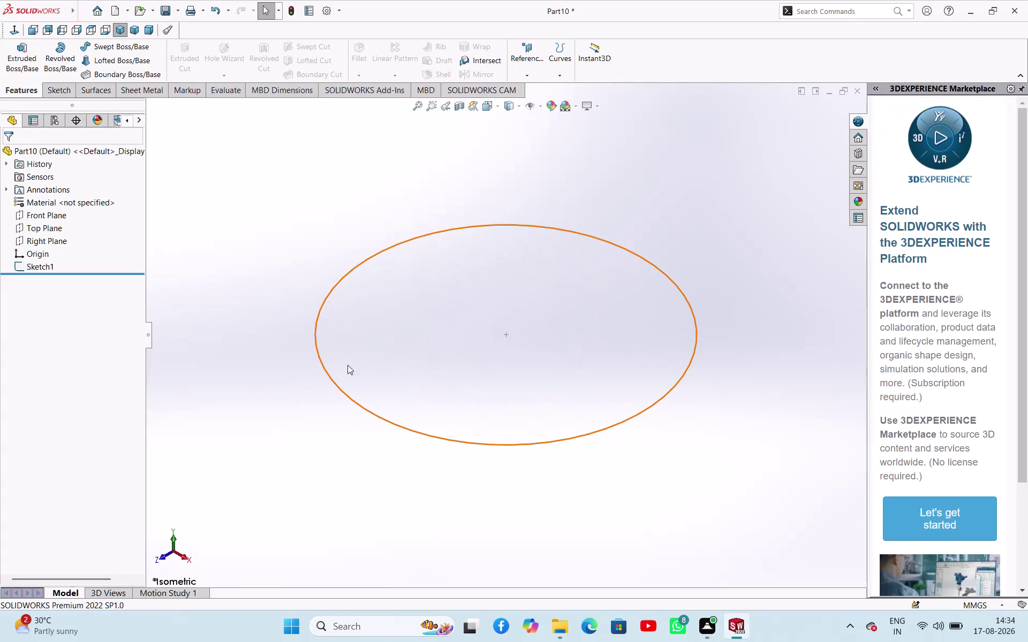
Try a reference plane based on the circle, then cancel it.
click(536, 61)
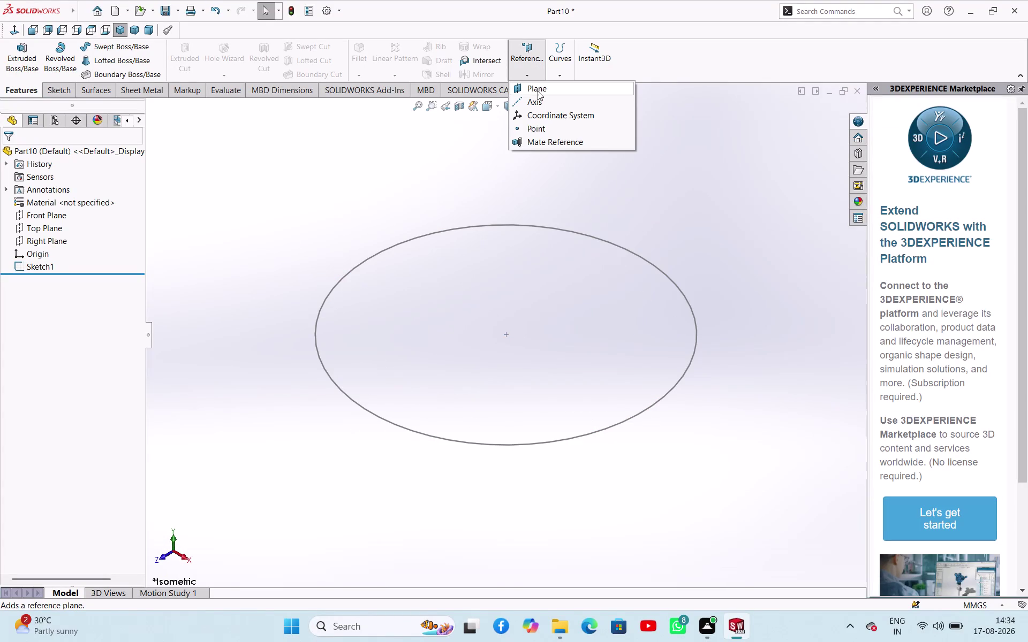
click(537, 91)
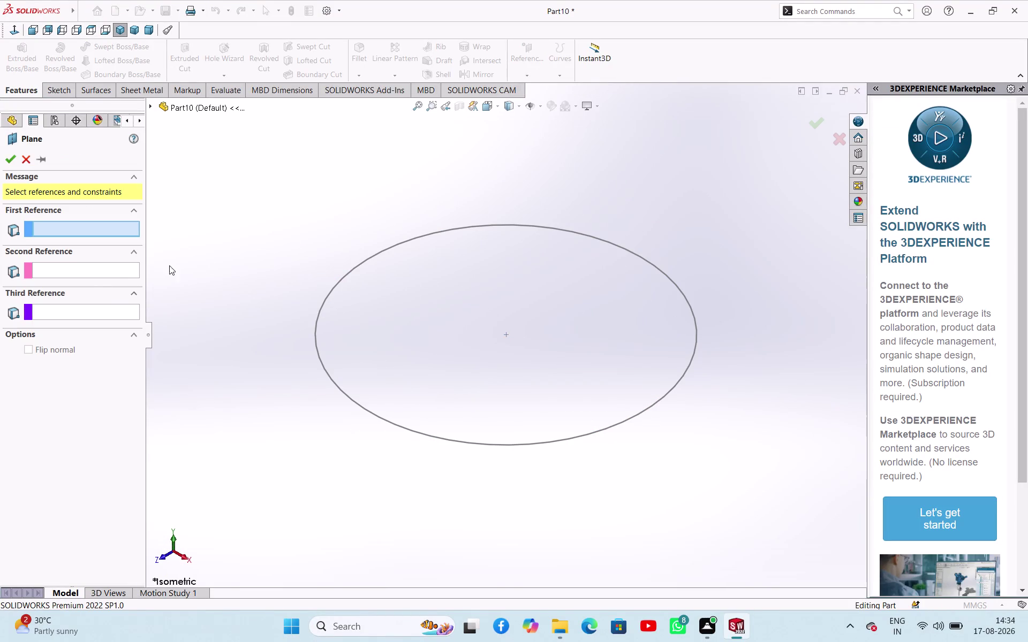
click(323, 305)
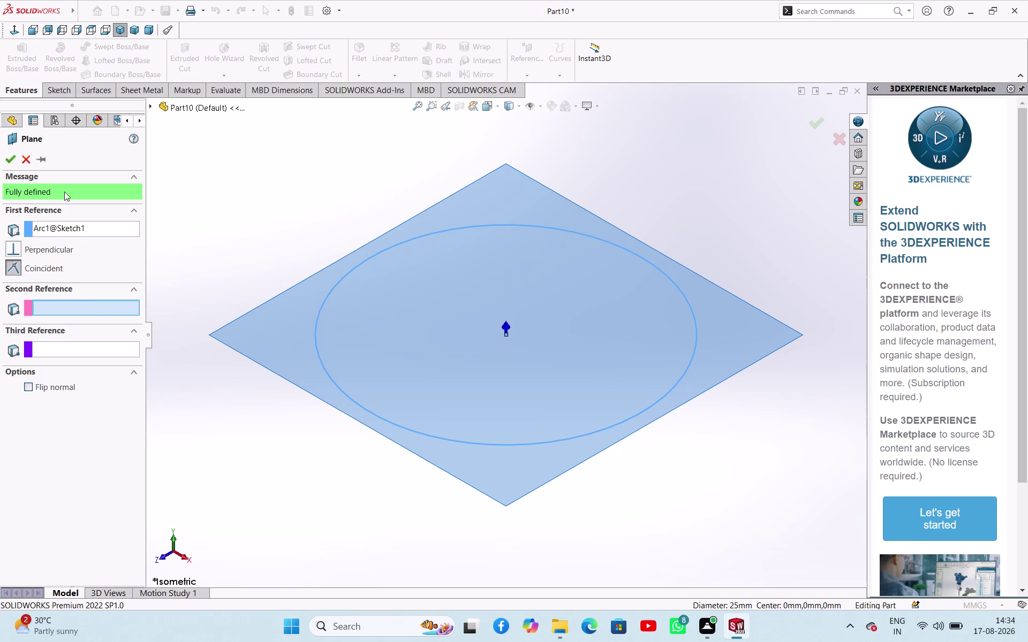
click(26, 161)
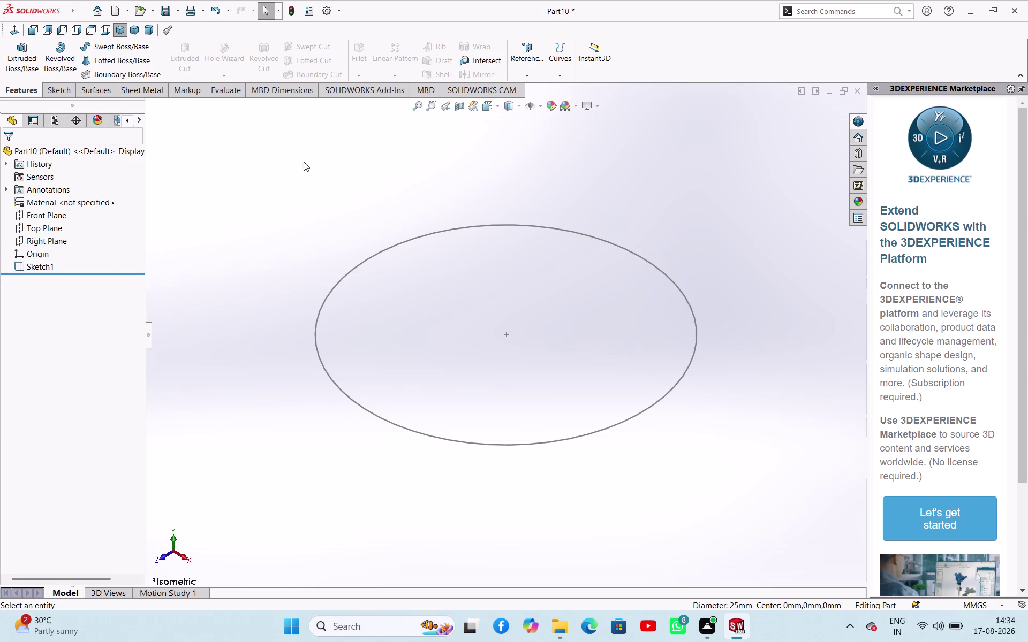
Create Plane1 offset 24 mm from the Top Plane and select it.
click(532, 48)
click(538, 90)
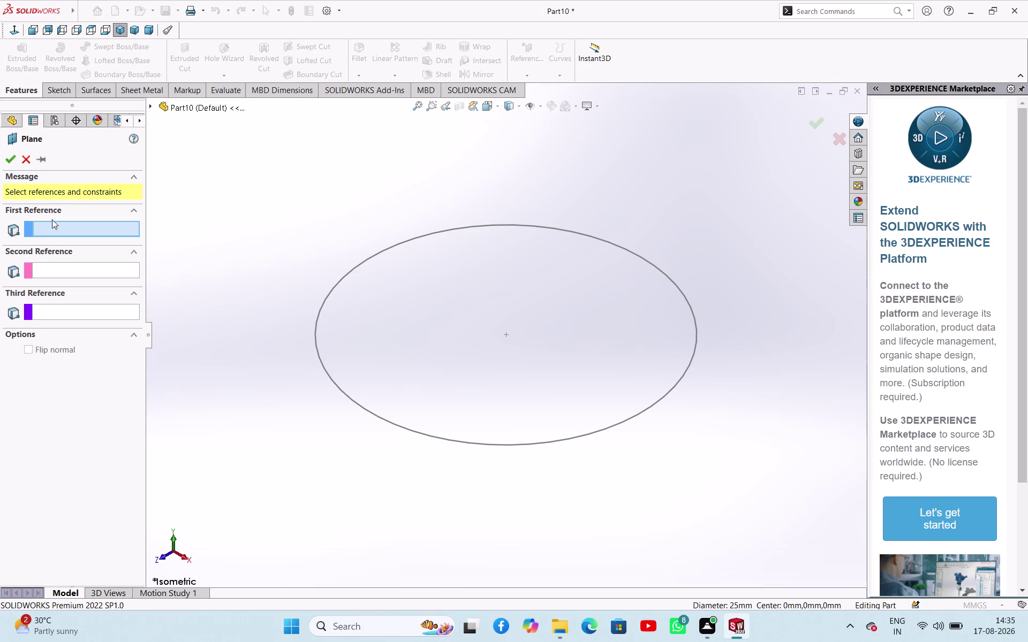
click(153, 105)
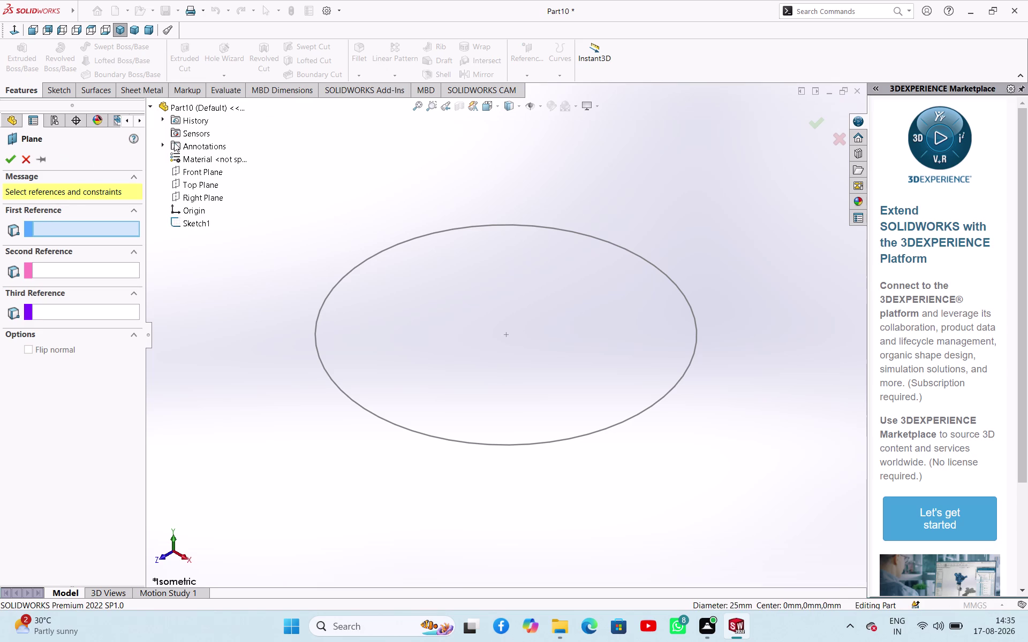
click(199, 184)
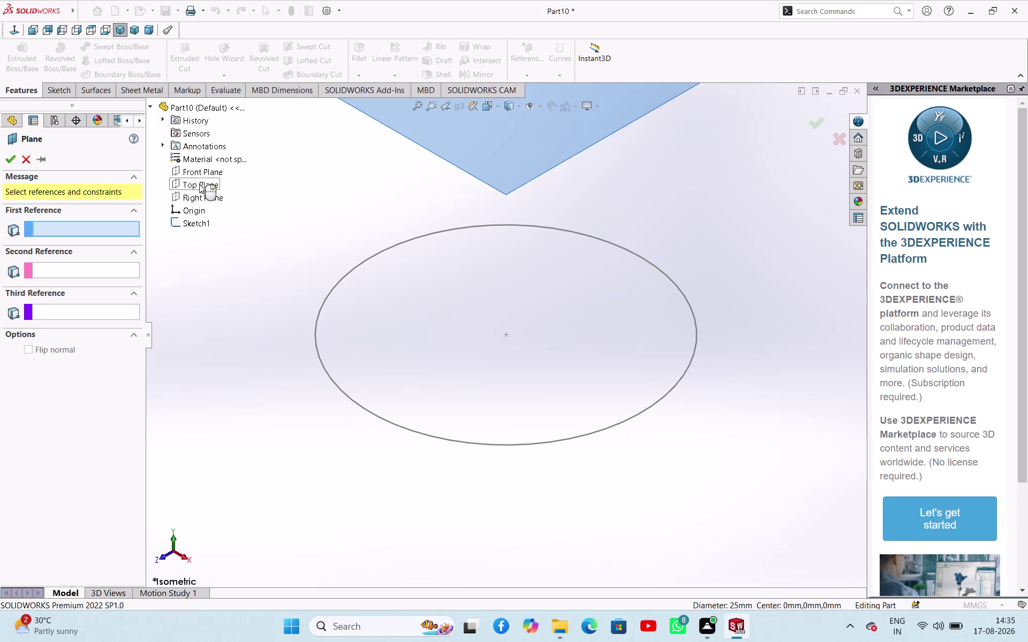
scroll(up, 3)
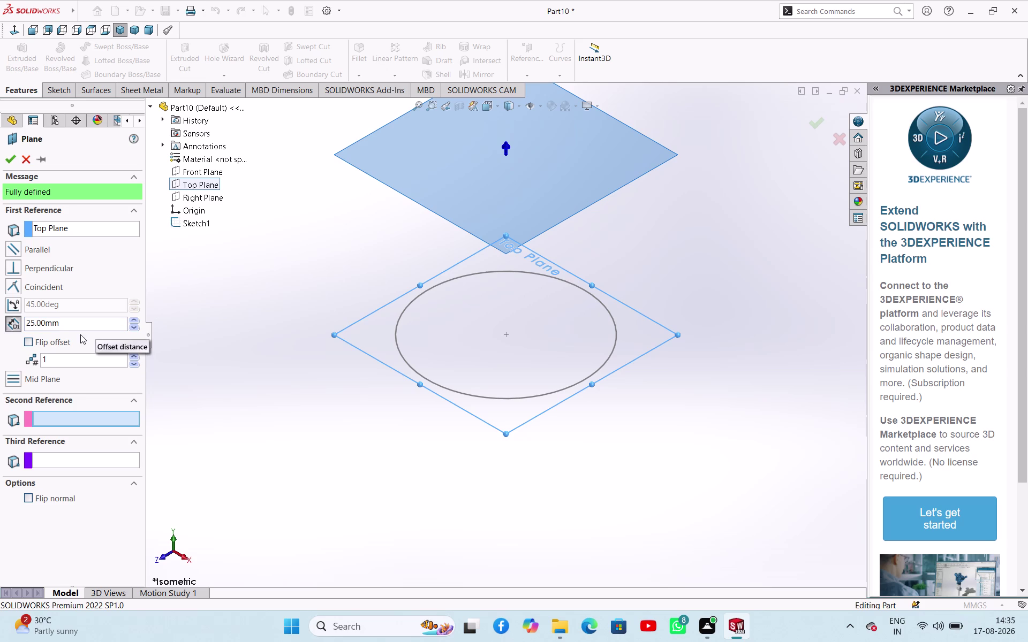
triple_click(82, 322)
double_click(82, 322)
click(82, 322)
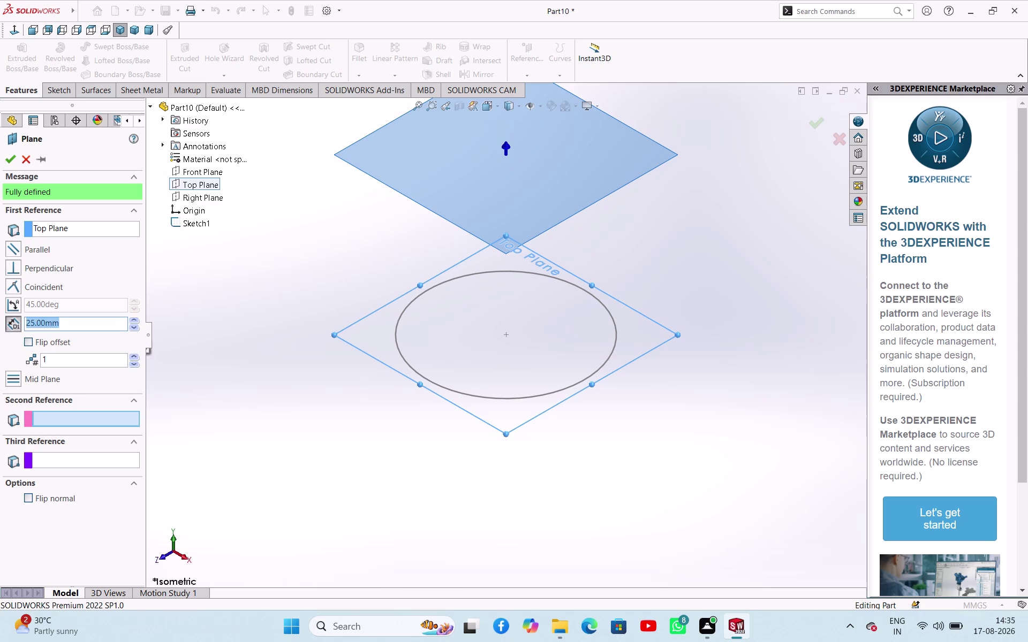
text(24)
key(Return)
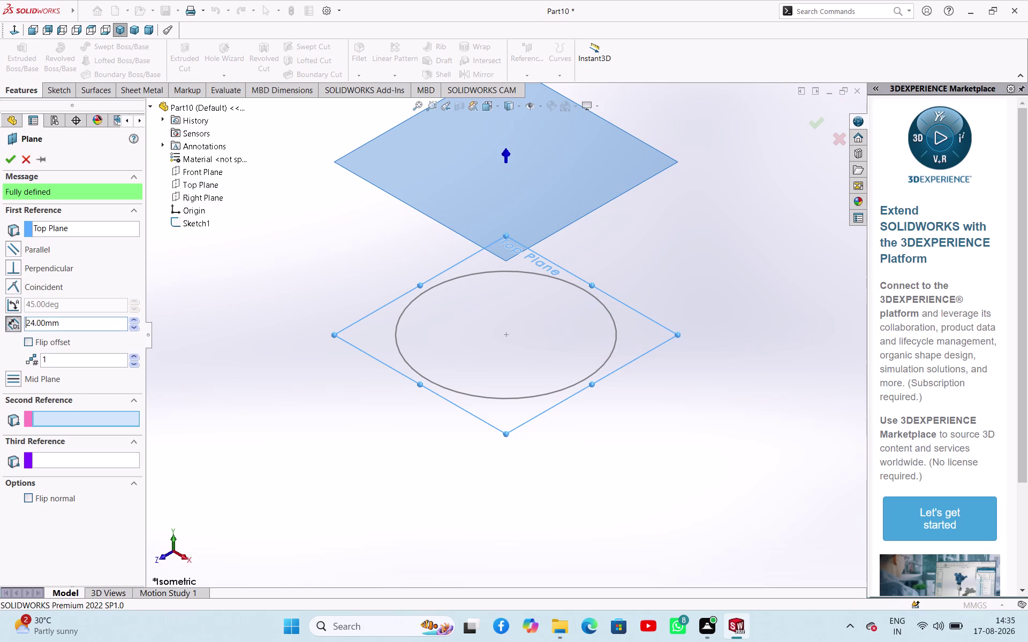
click(7, 159)
click(208, 243)
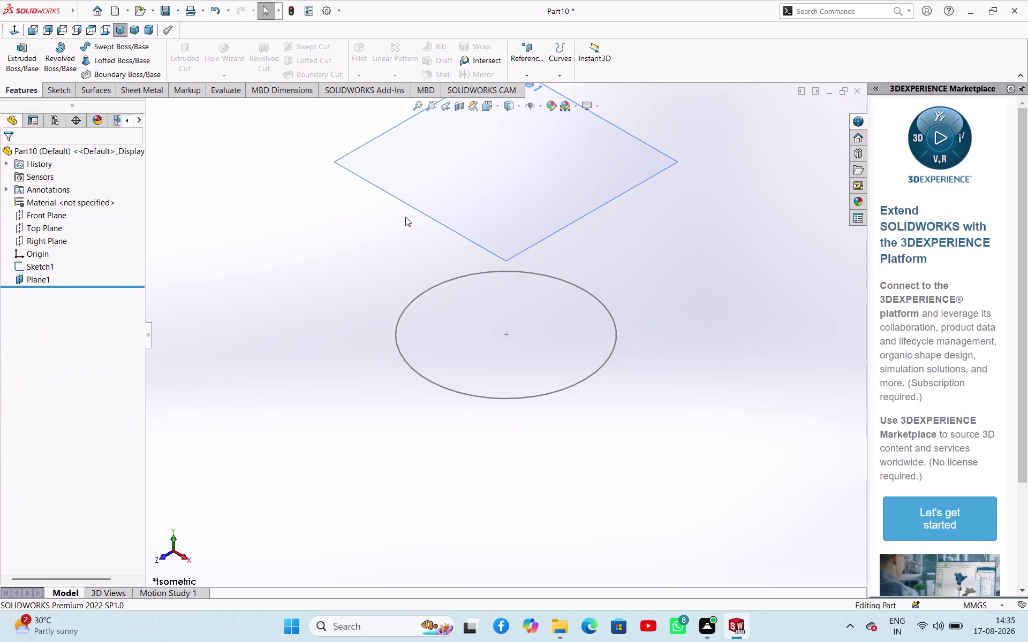
click(531, 195)
Start a sketch on Plane1 and draw a circle centred on the origin.
click(574, 163)
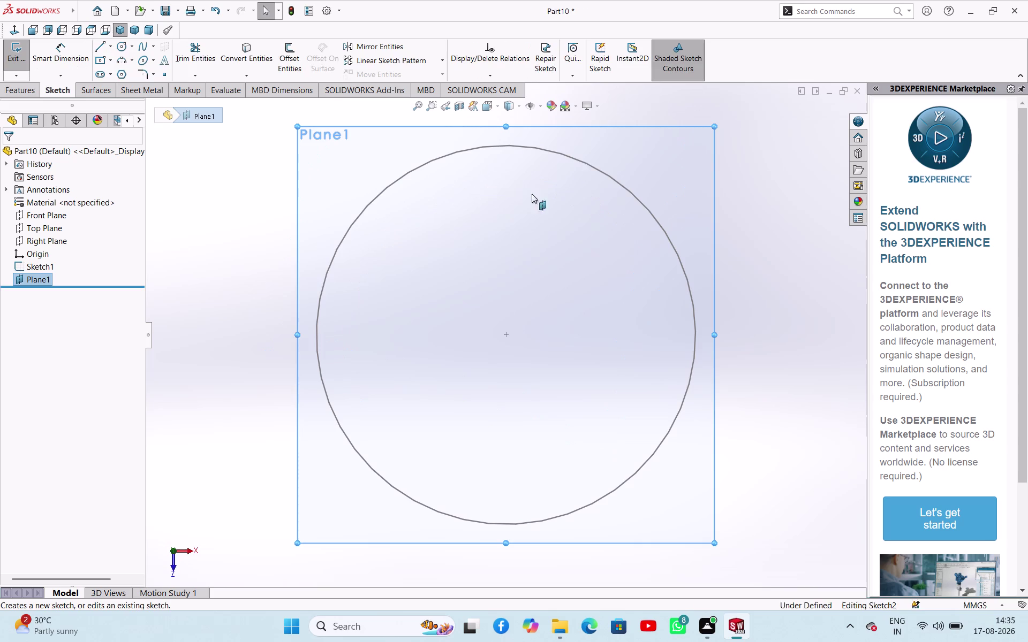
click(116, 44)
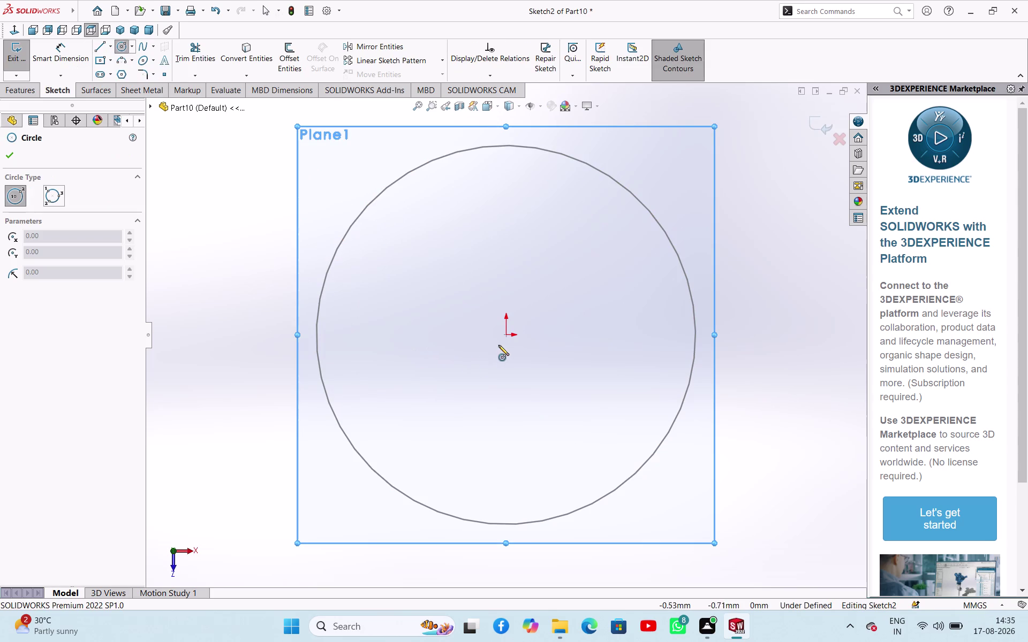
click(507, 336)
click(557, 385)
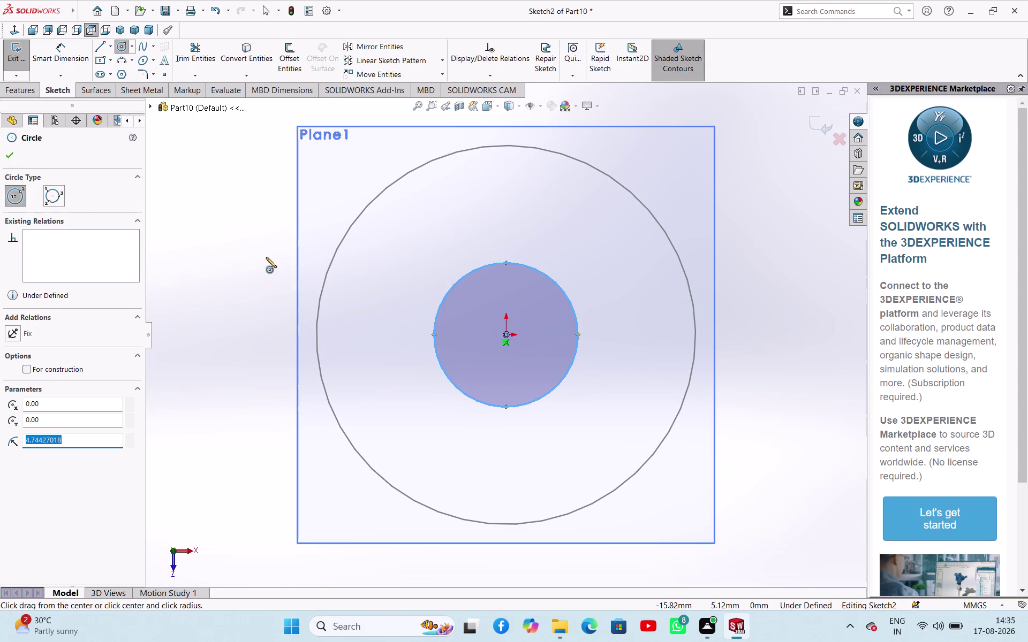
right_click(262, 256)
click(273, 266)
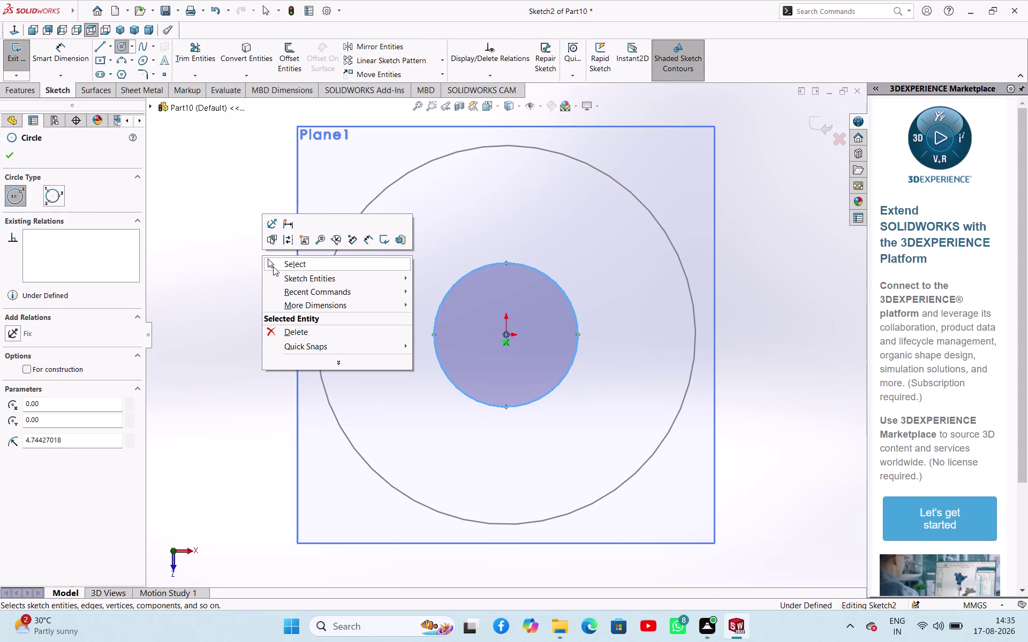
Dimension the circle's diameter to 21 mm.
right_drag(258, 258, 260, 197)
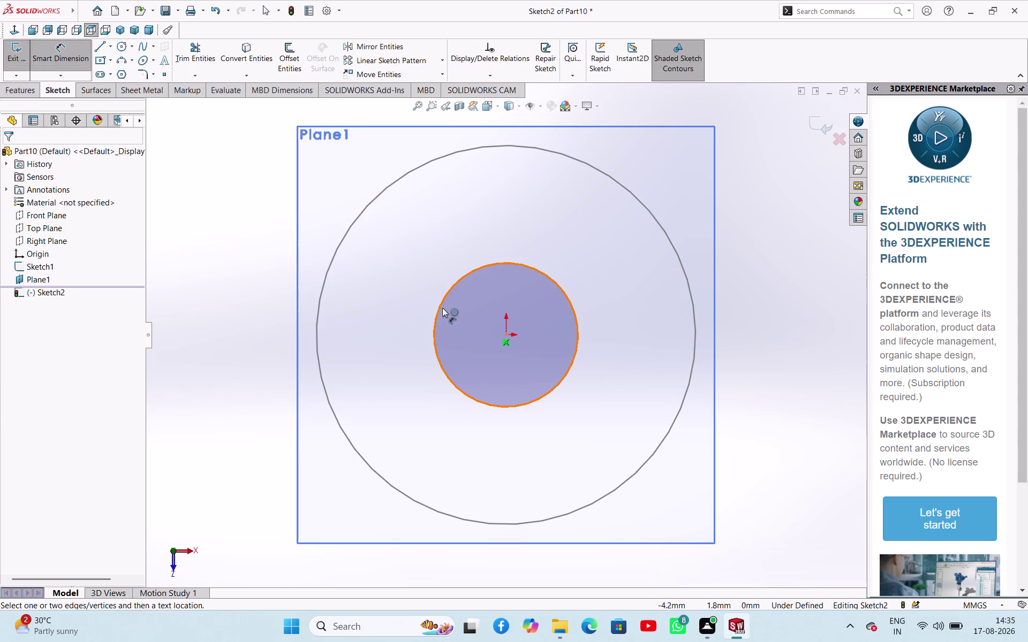
click(442, 308)
click(185, 289)
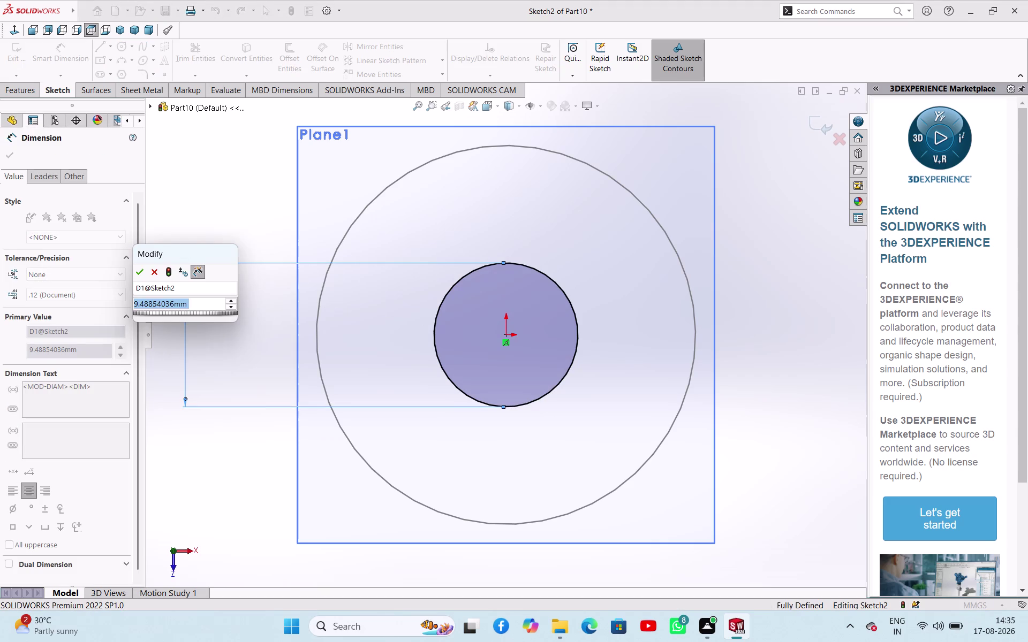
text(21)
key(Return)
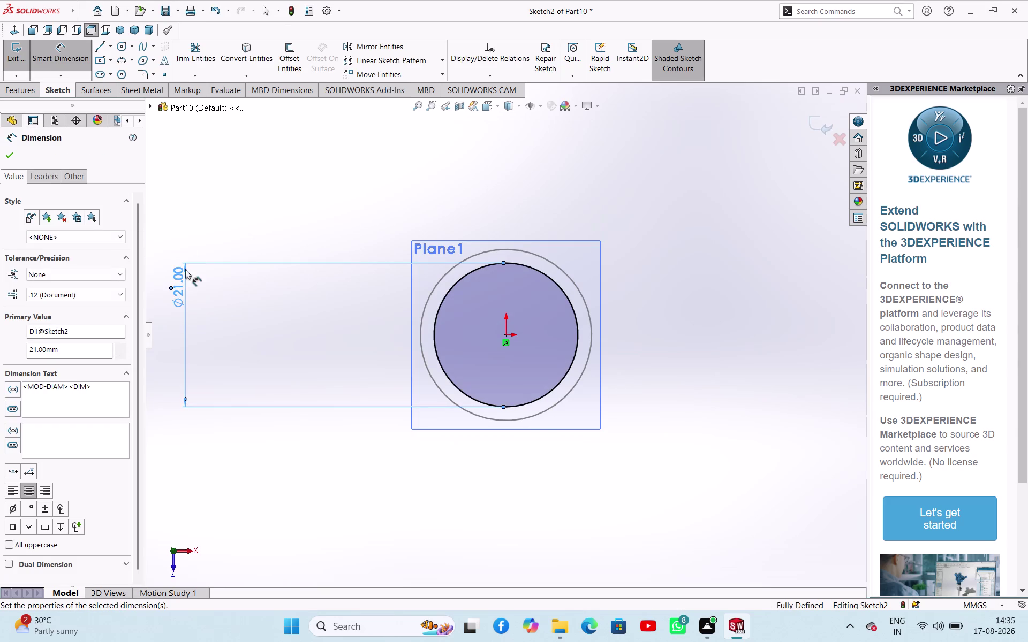
click(3, 152)
click(218, 185)
Orbit to view both circles and exit the sketch.
middle_drag(373, 251, 378, 183)
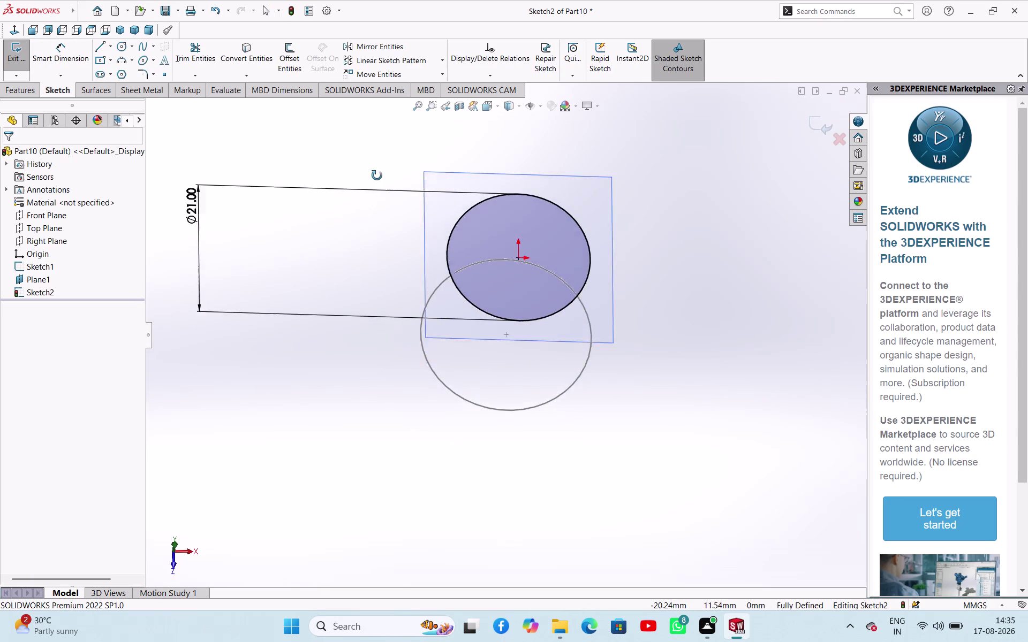
middle_drag(378, 182, 376, 158)
scroll(up, 3)
scroll(down, 3)
scroll(up, 3)
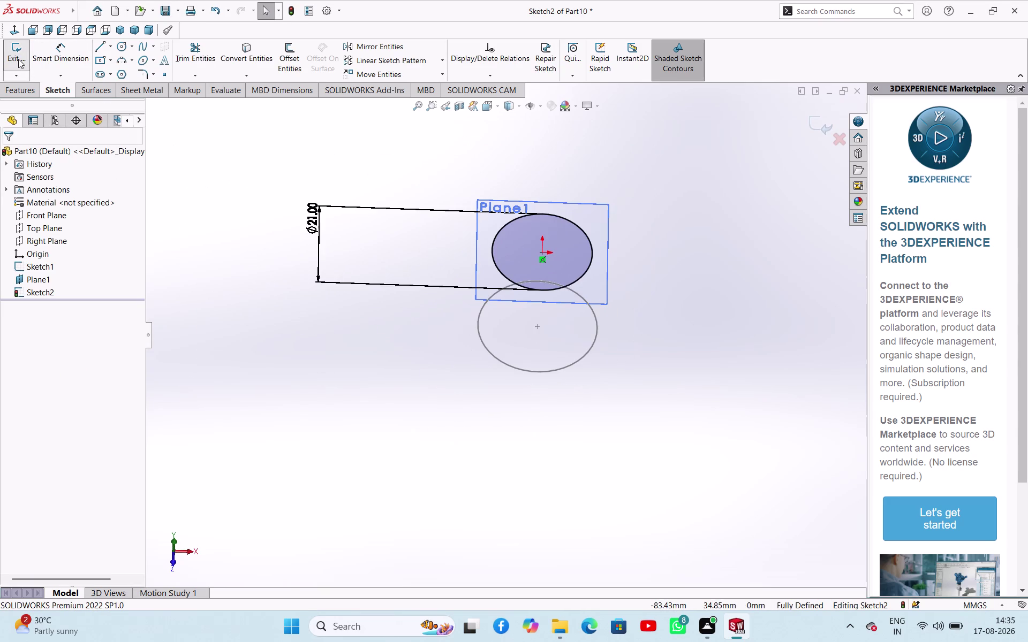
click(18, 59)
scroll(up, 3)
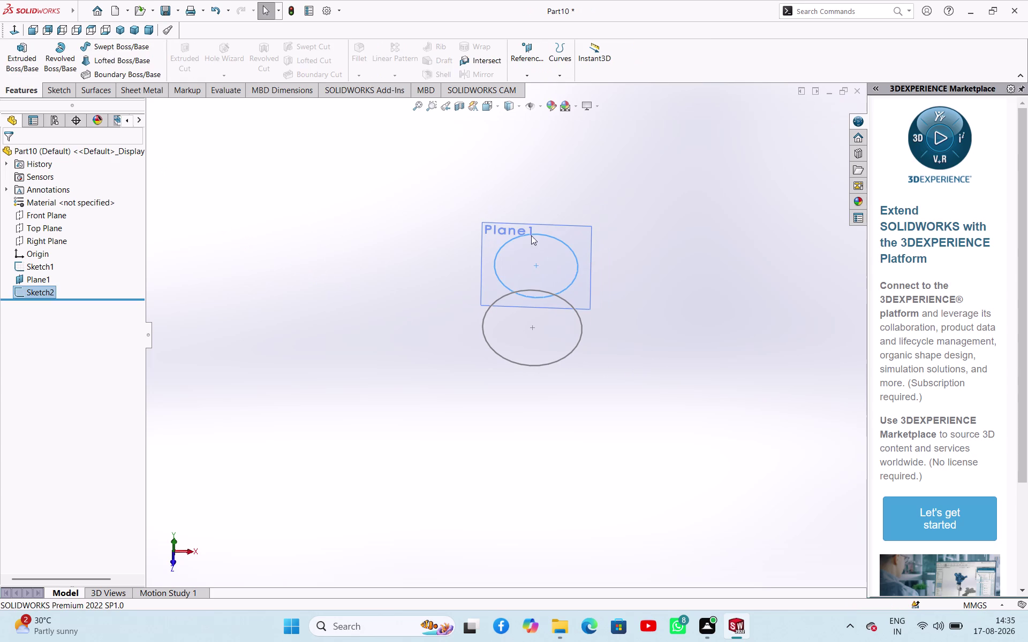
click(136, 61)
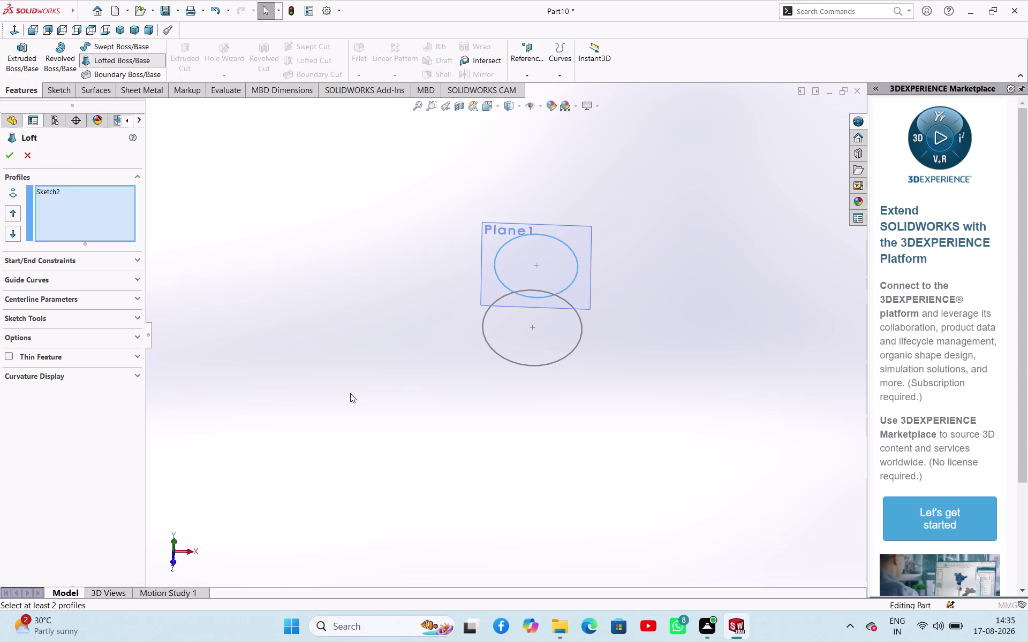
scroll(down, 3)
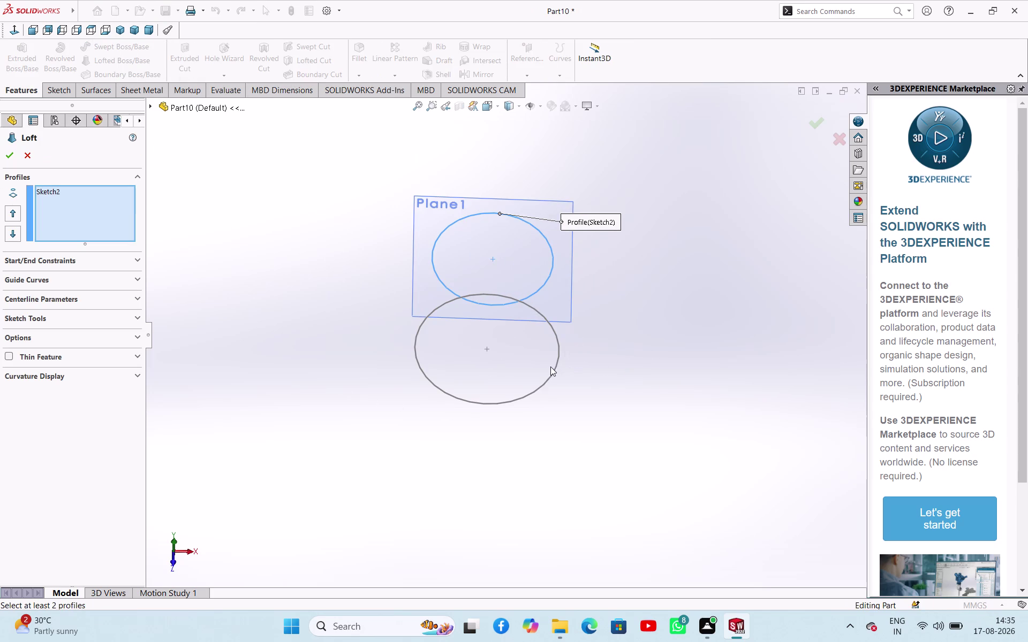
click(548, 379)
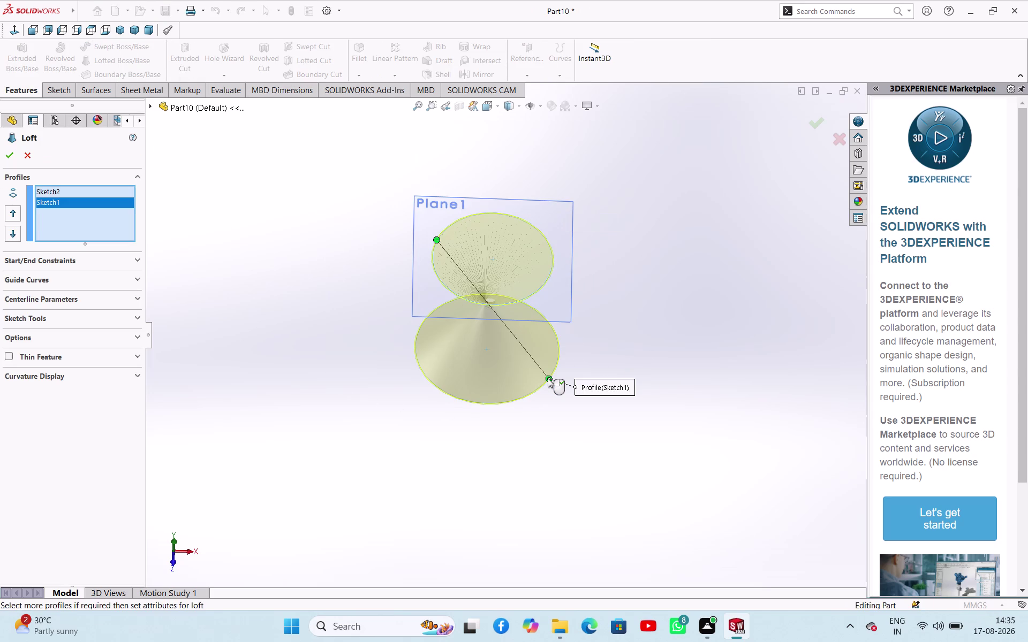
drag(550, 378, 528, 390)
drag(529, 390, 423, 326)
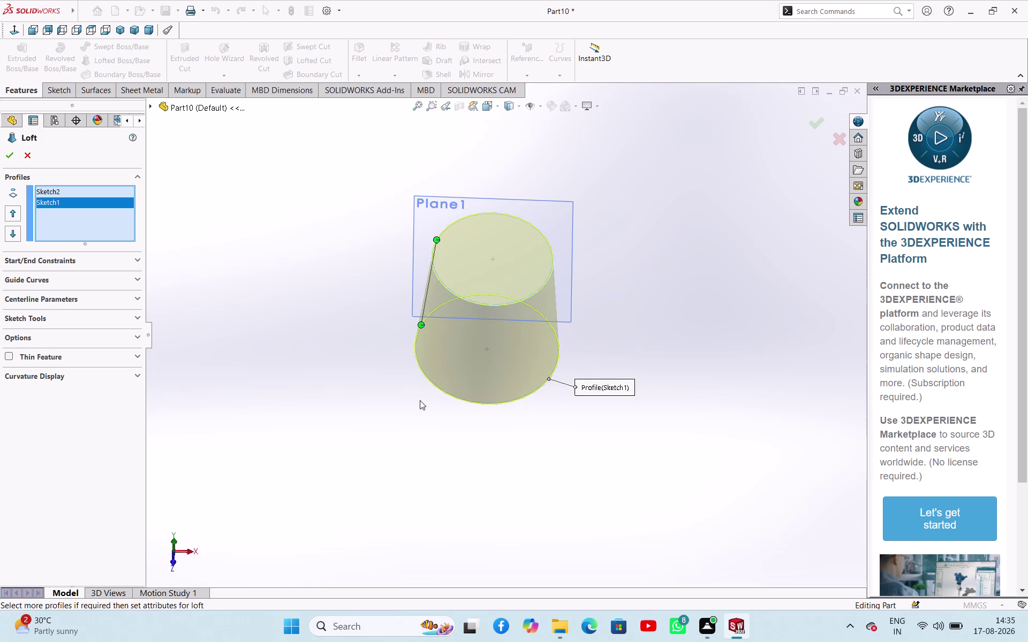
middle_drag(530, 438, 630, 454)
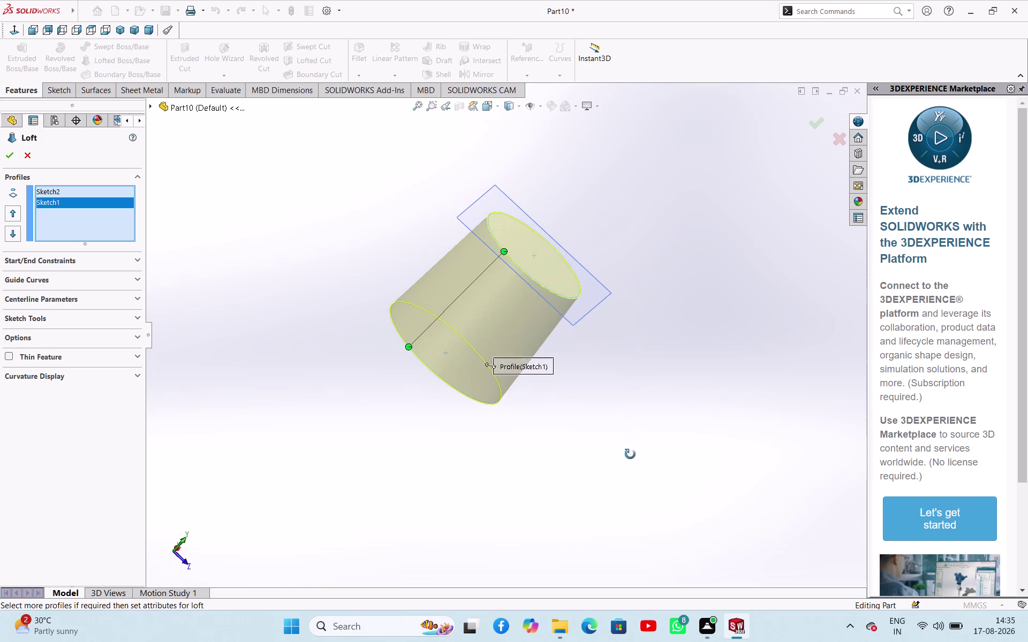
middle_drag(630, 455, 627, 455)
click(12, 158)
click(251, 231)
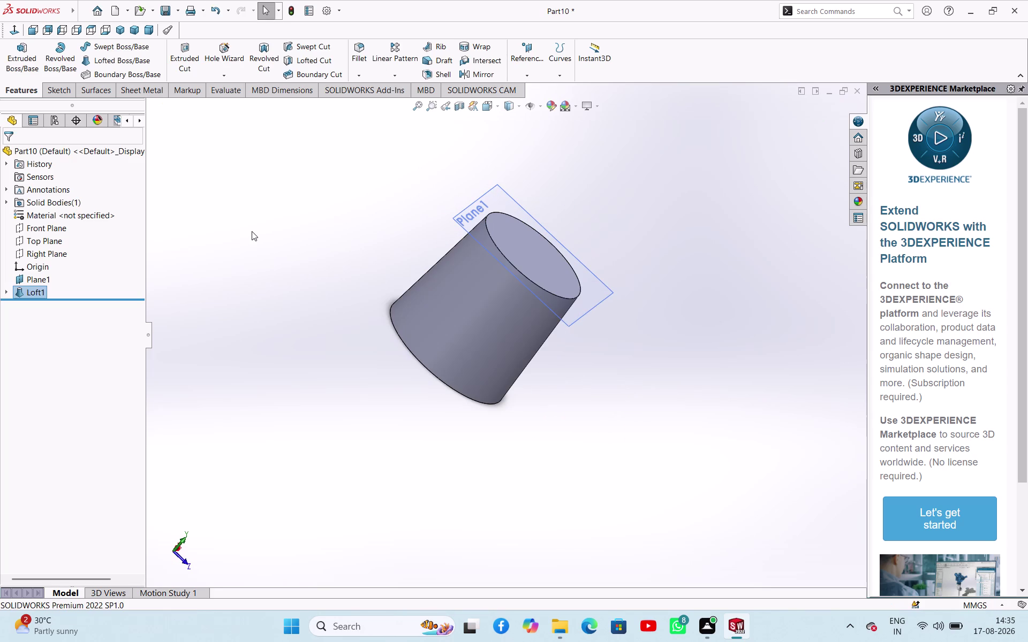
middle_drag(314, 314, 411, 405)
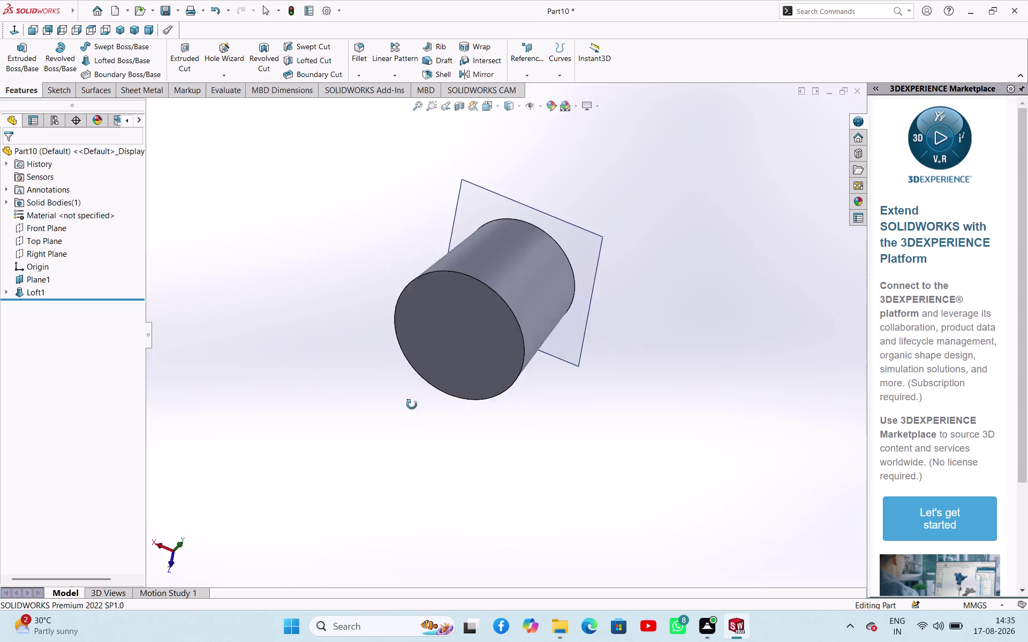
middle_drag(411, 404, 513, 617)
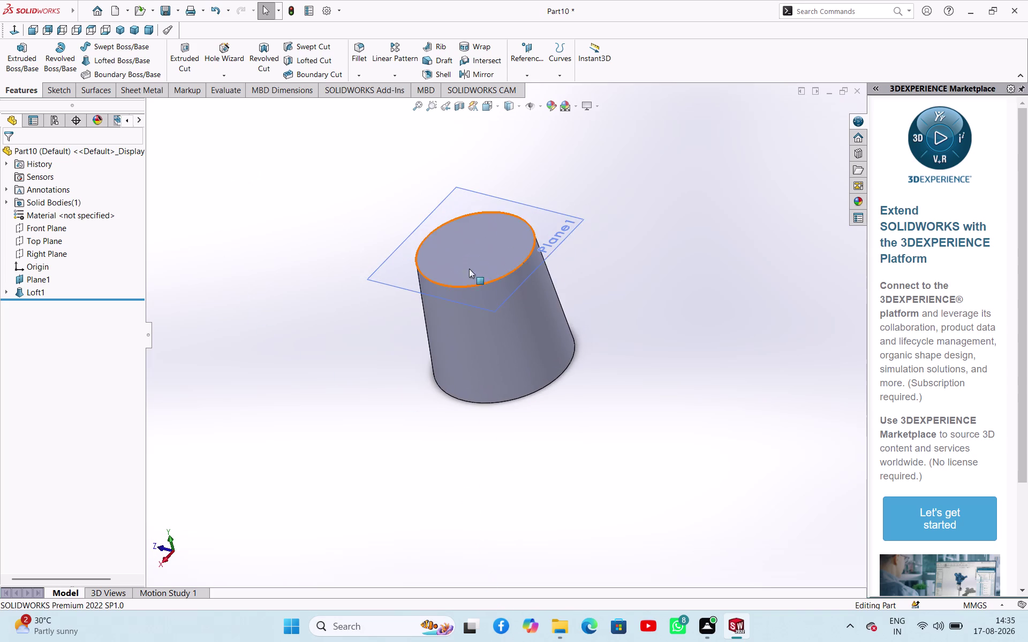
Start a new sketch on the loft's top face.
click(472, 255)
click(522, 228)
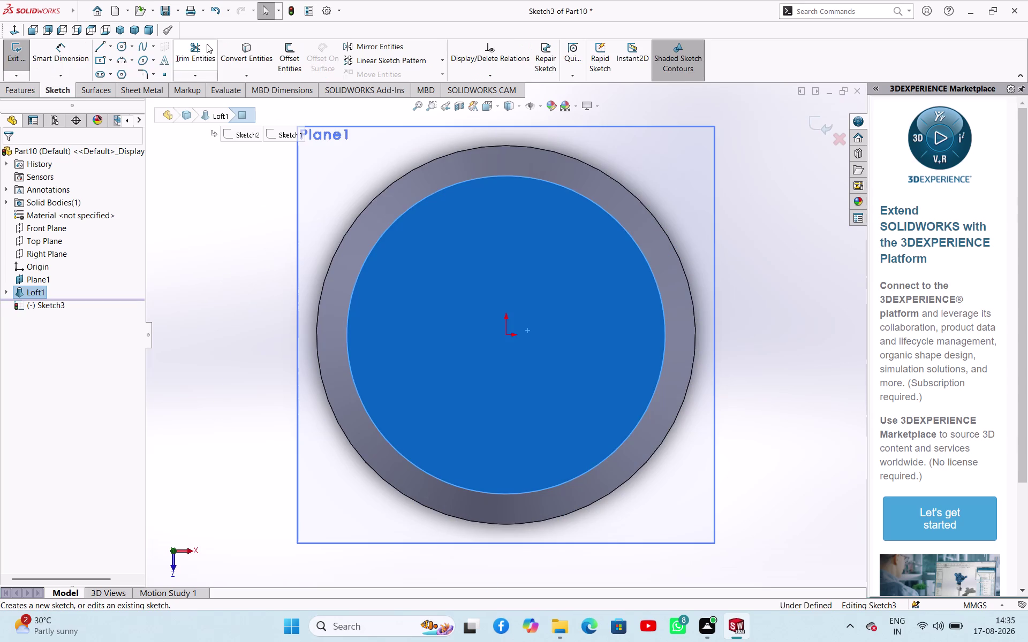
click(119, 50)
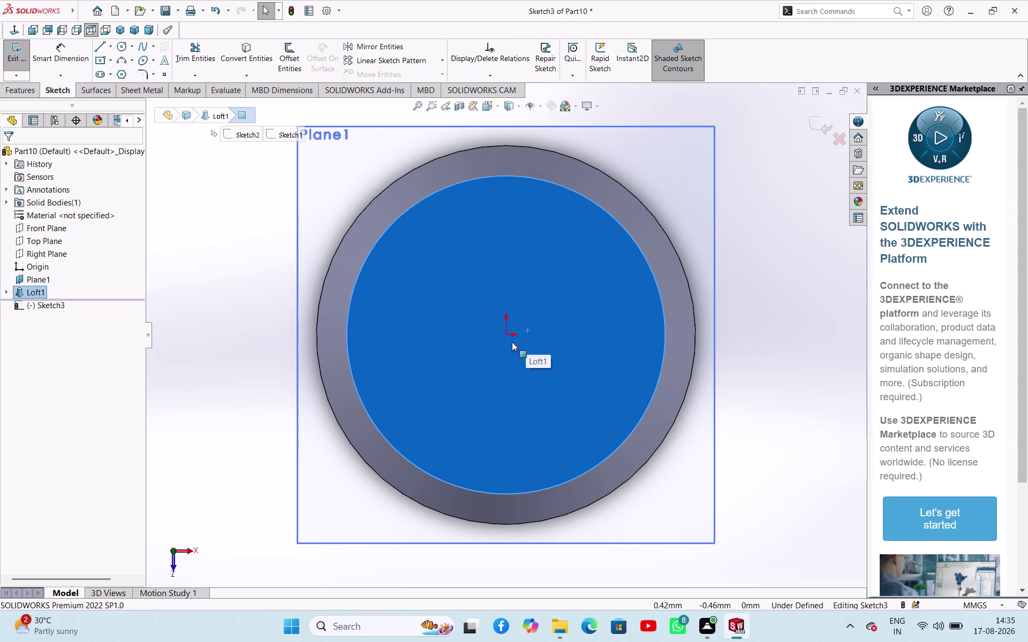
click(508, 337)
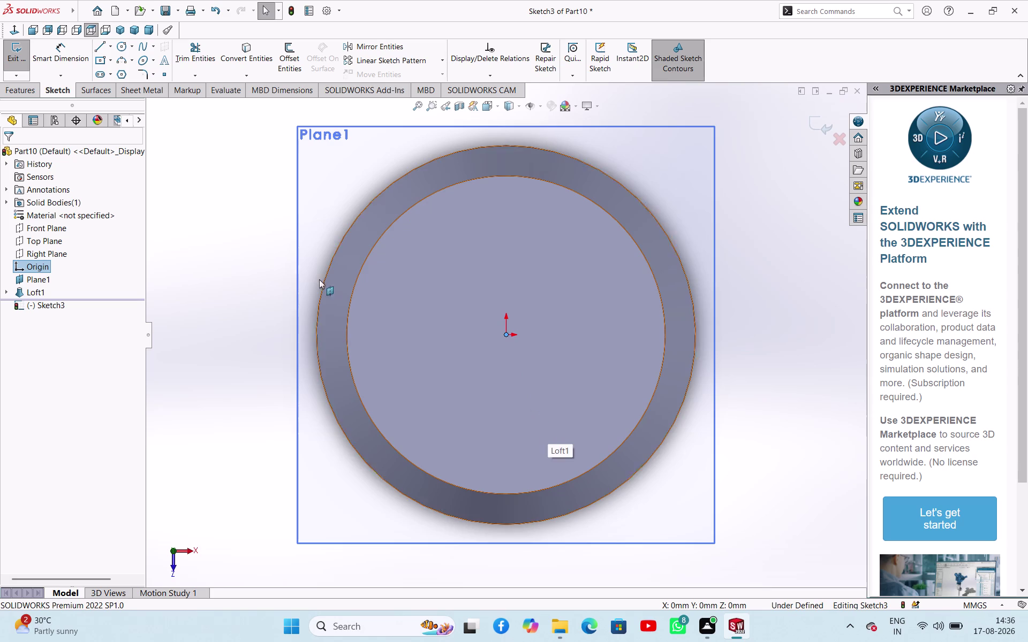
right_drag(242, 277, 258, 194)
right_drag(258, 194, 310, 212)
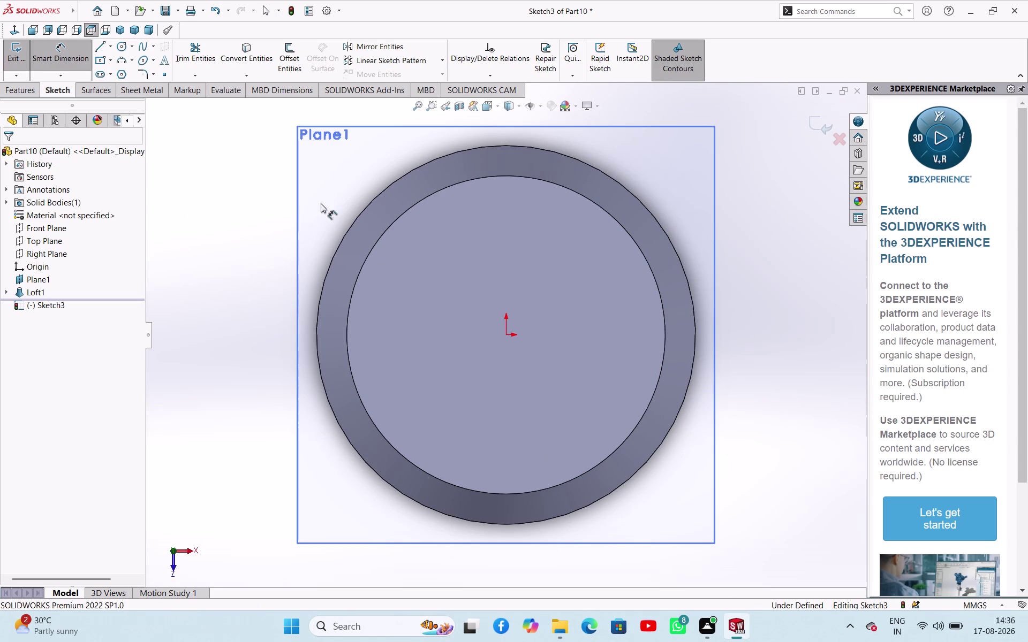
right_drag(310, 211, 327, 198)
Draw a circle centred on the origin and place its diameter dimension.
click(504, 337)
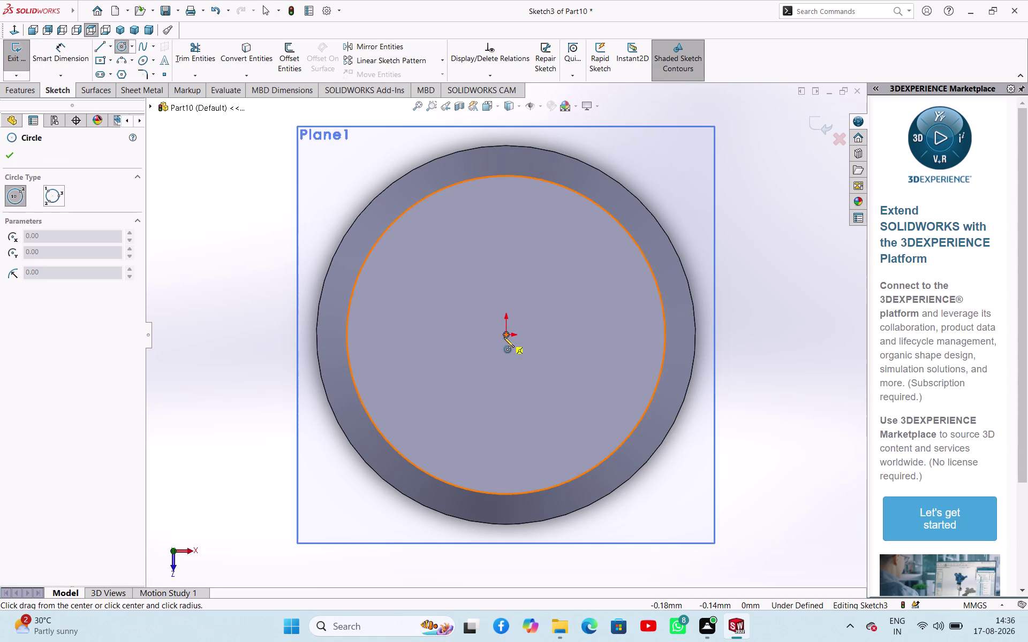
click(469, 362)
right_click(261, 286)
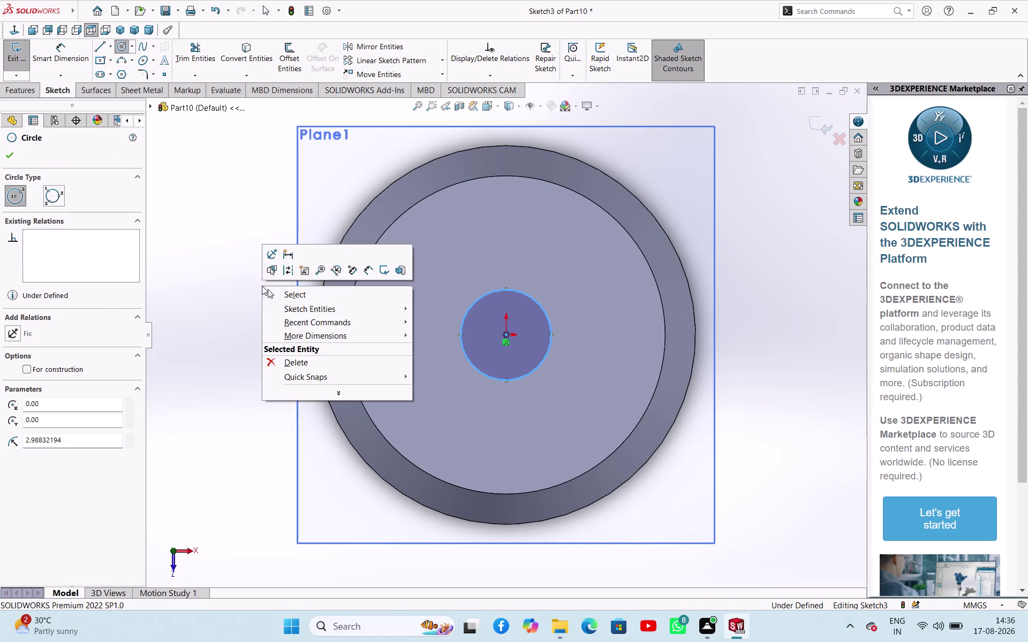
click(268, 295)
right_drag(269, 286, 269, 239)
right_drag(232, 292, 246, 164)
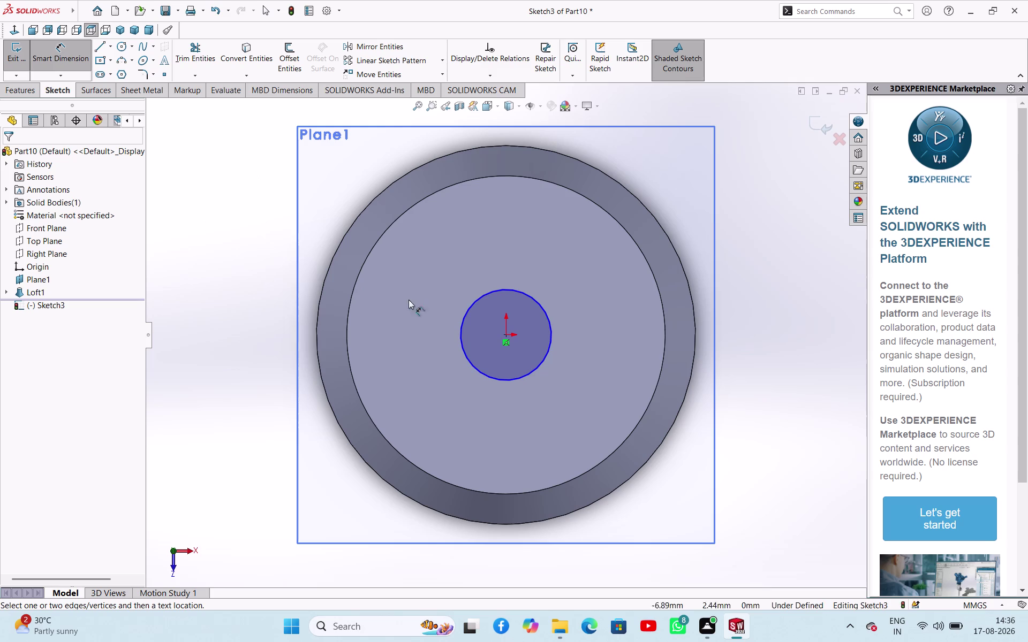
click(466, 318)
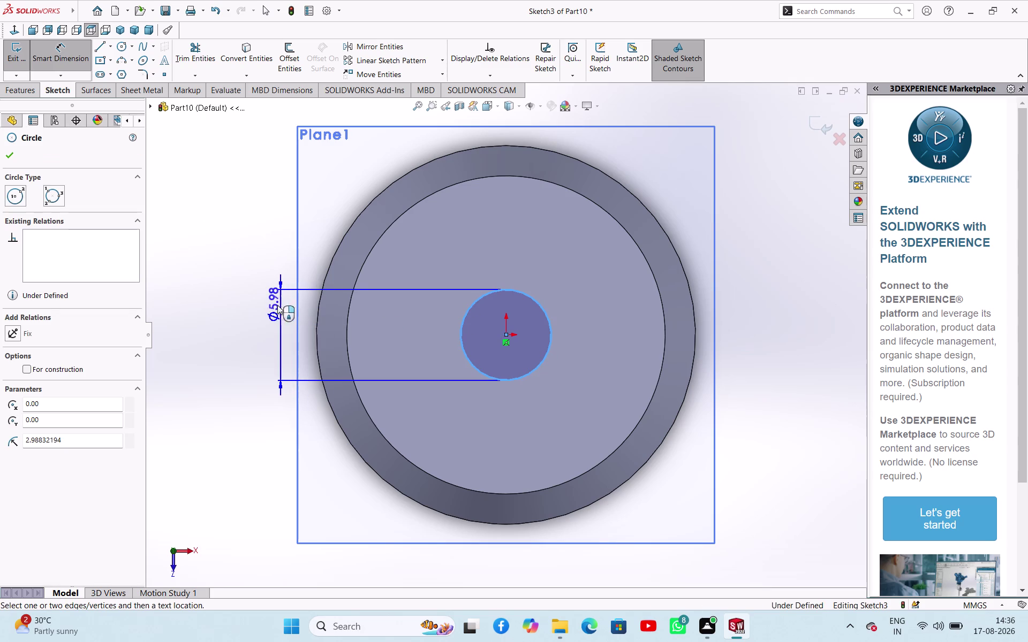
click(254, 303)
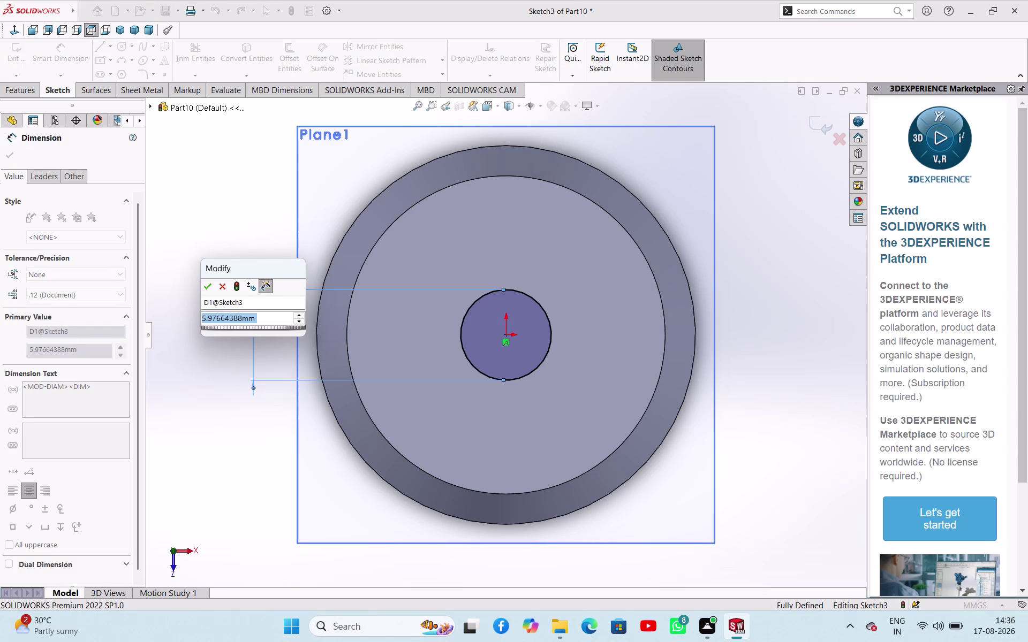
Set the circle diameter to 16 mm and exit the sketch.
text(16)
key(Return)
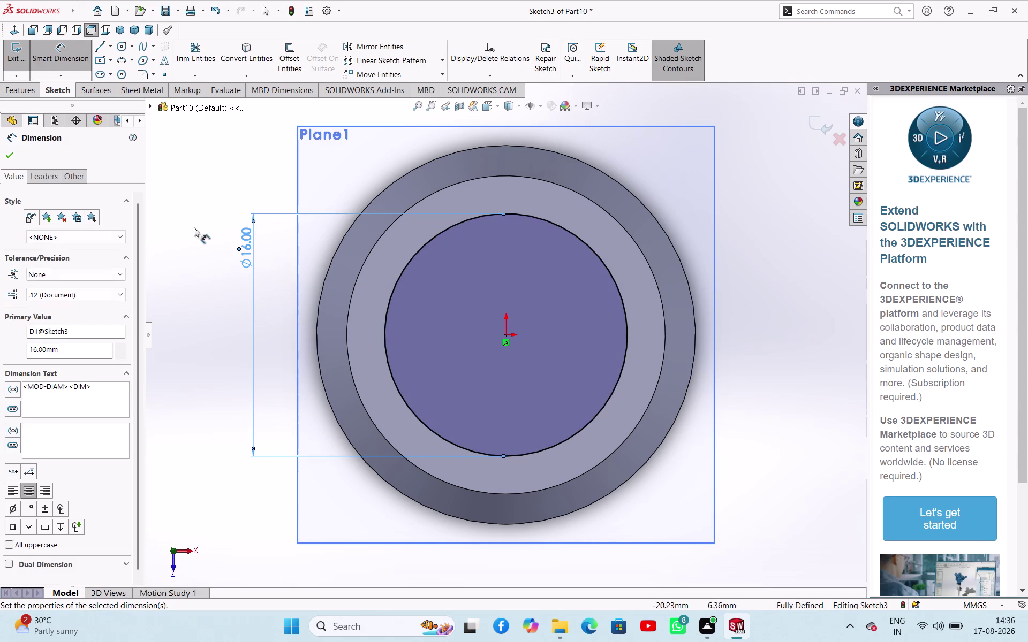
click(11, 153)
click(17, 61)
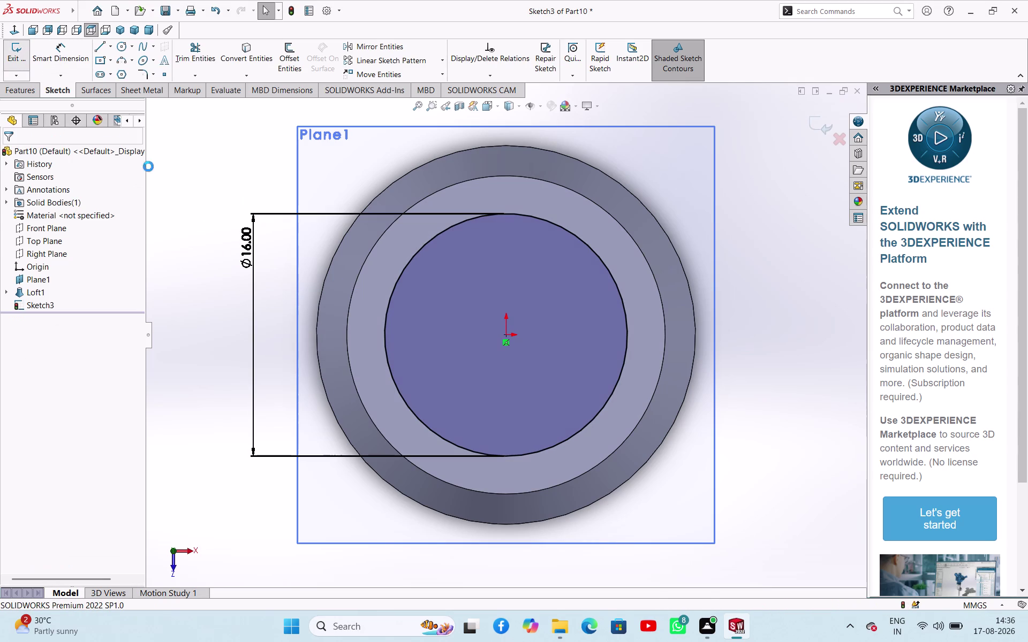
middle_drag(598, 485, 591, 398)
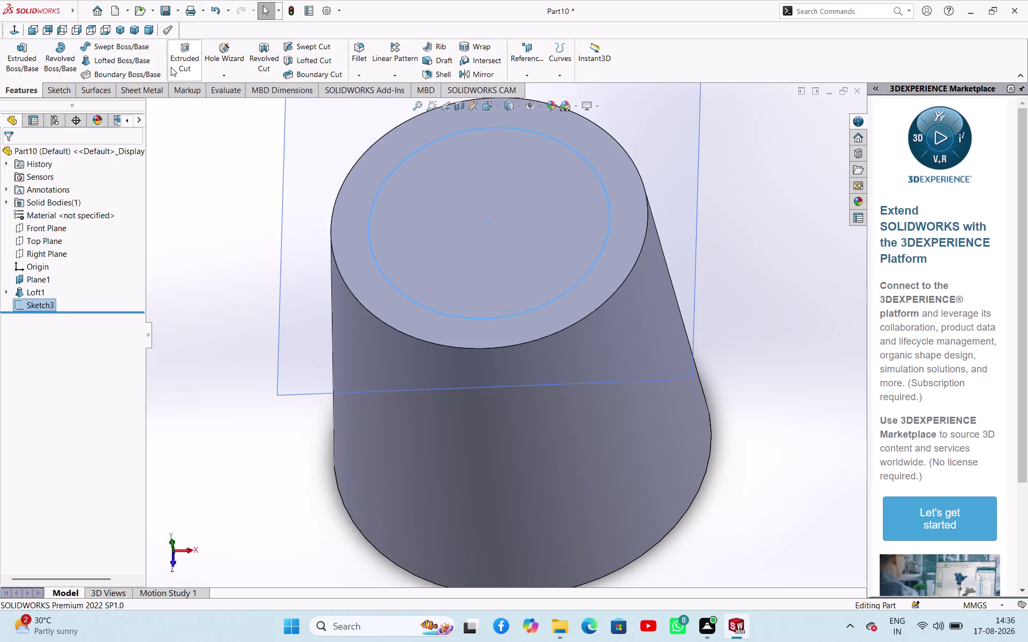
Extrude-cut the circle Up To Next to hollow the loft, then begin saving.
click(188, 65)
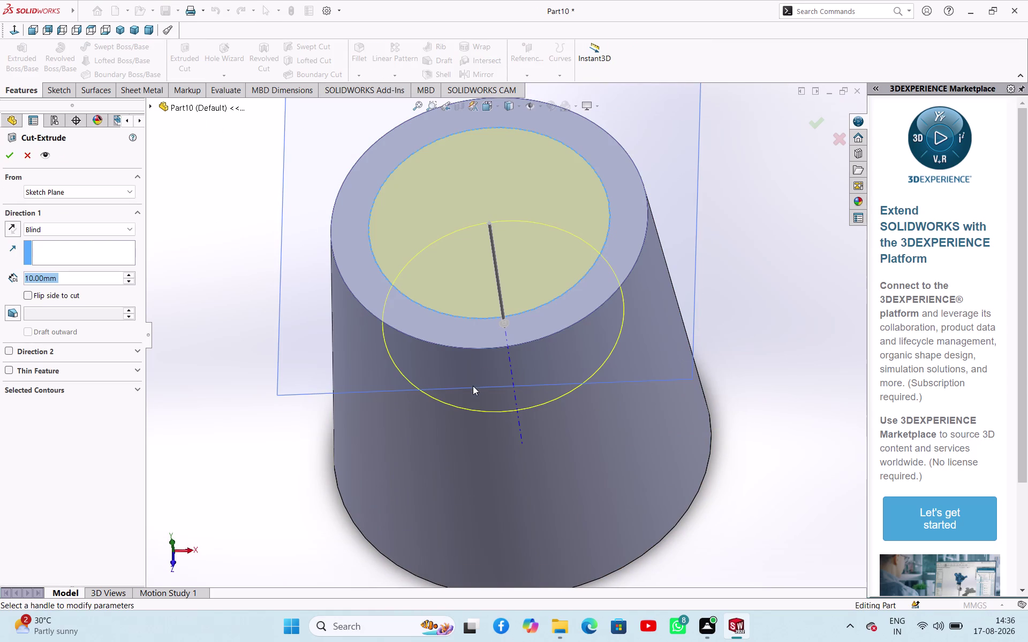
click(89, 227)
click(82, 269)
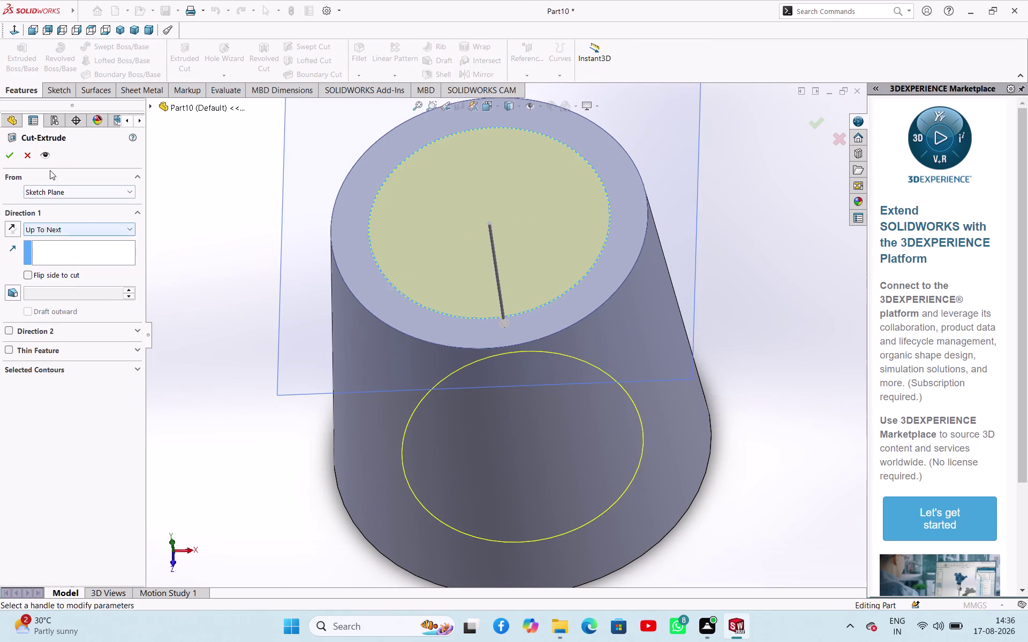
click(7, 154)
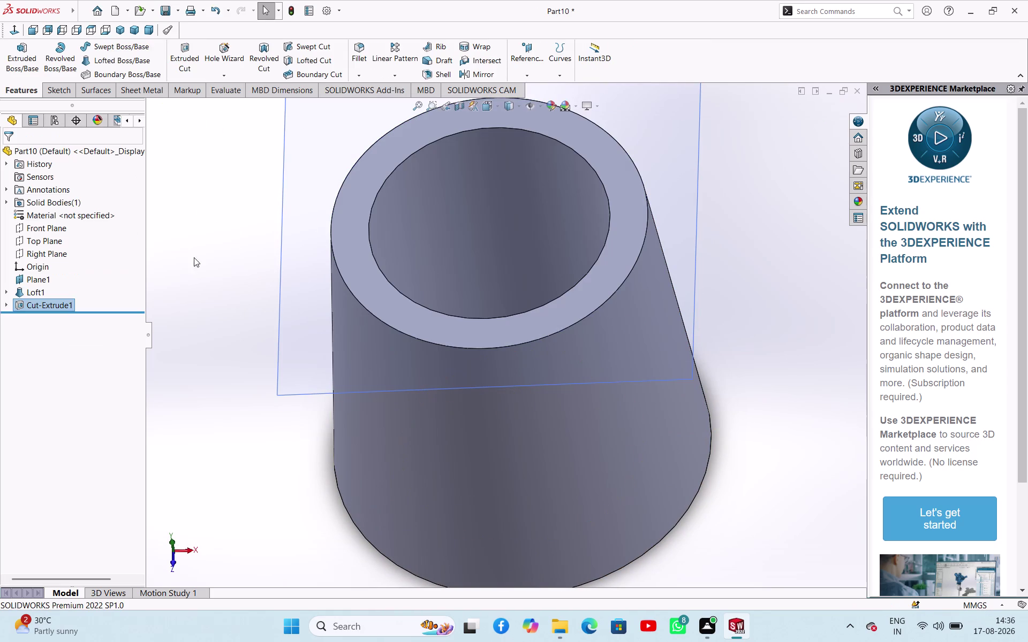
scroll(up, 3)
middle_drag(198, 269, 233, 292)
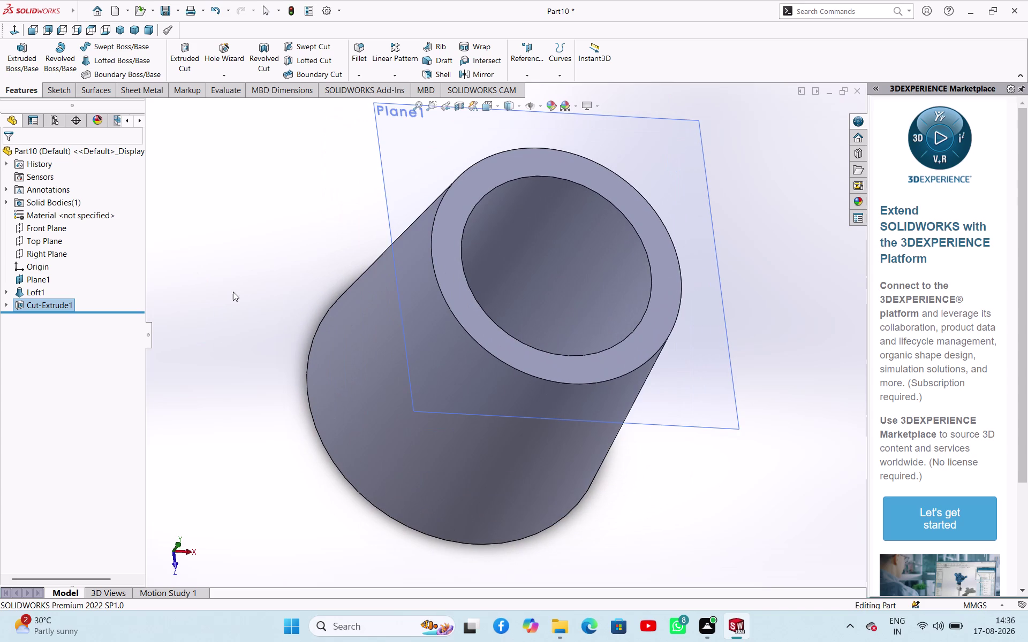
key(ctrl+s)
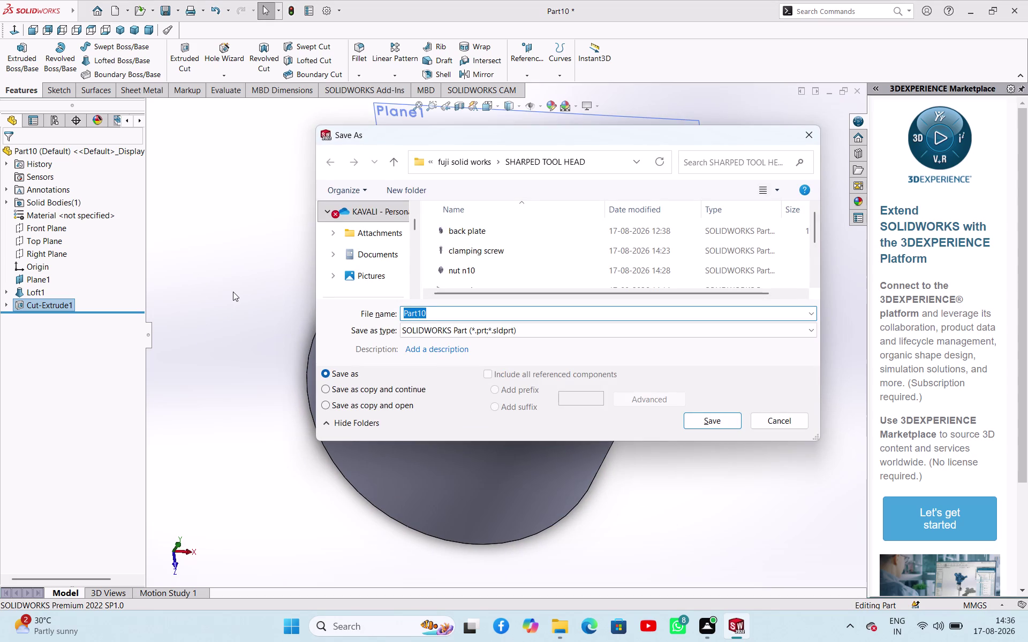
Save the part as 'spacer bush' and call up a new document.
key(s)
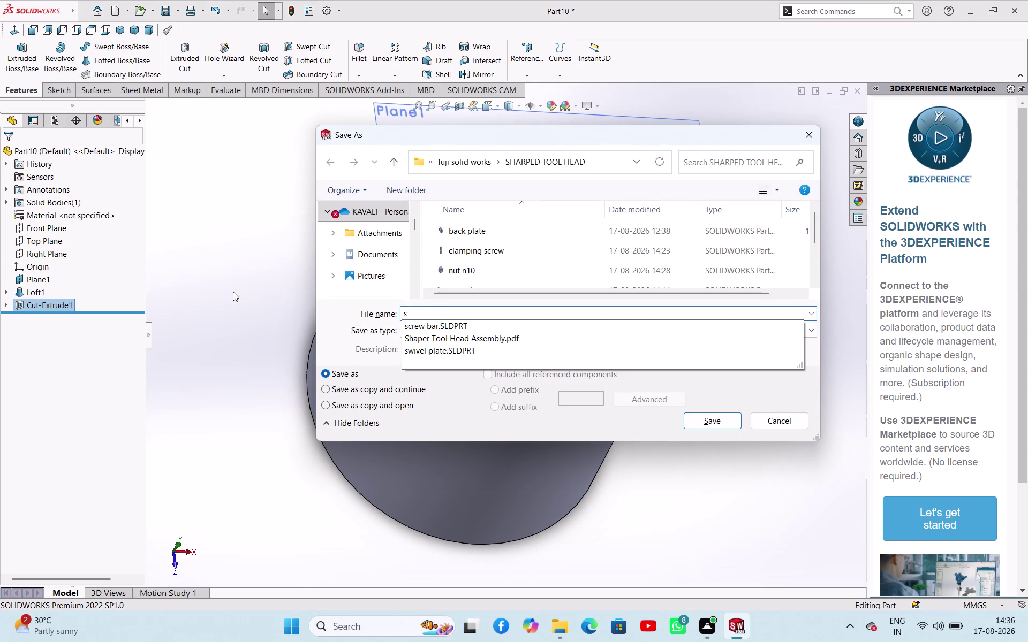
text(pac)
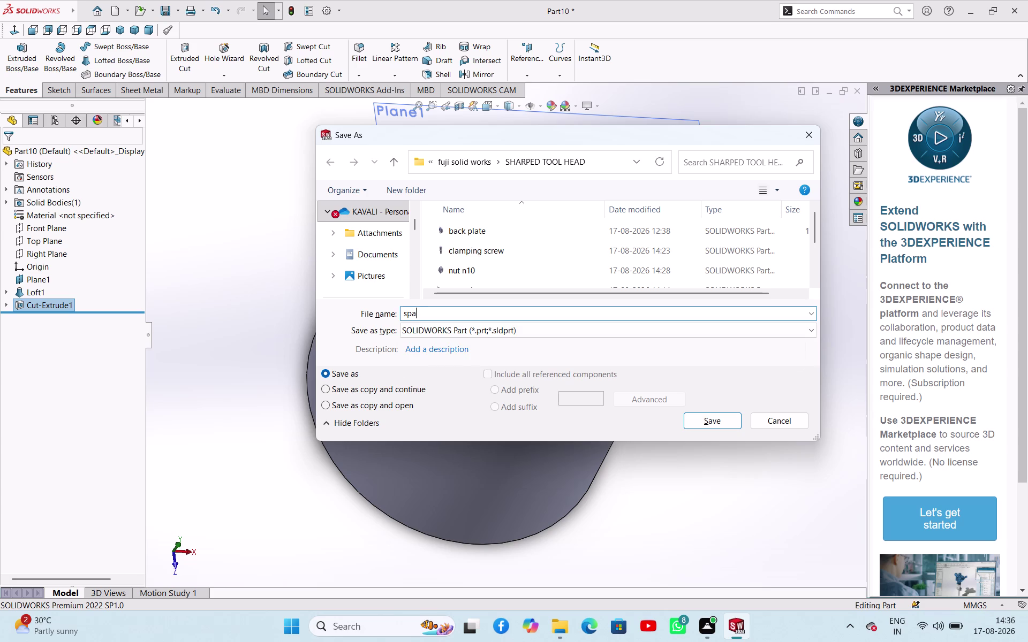
text(er)
key(space)
text(bus)
text(h)
click(725, 425)
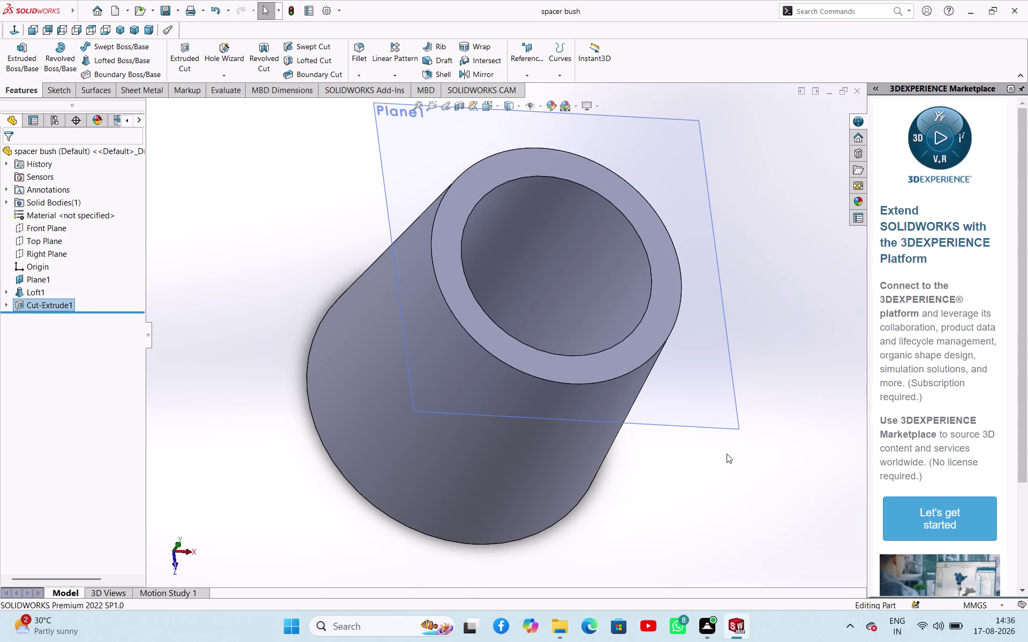
key(ctrl+s)
key(ctrl+n)
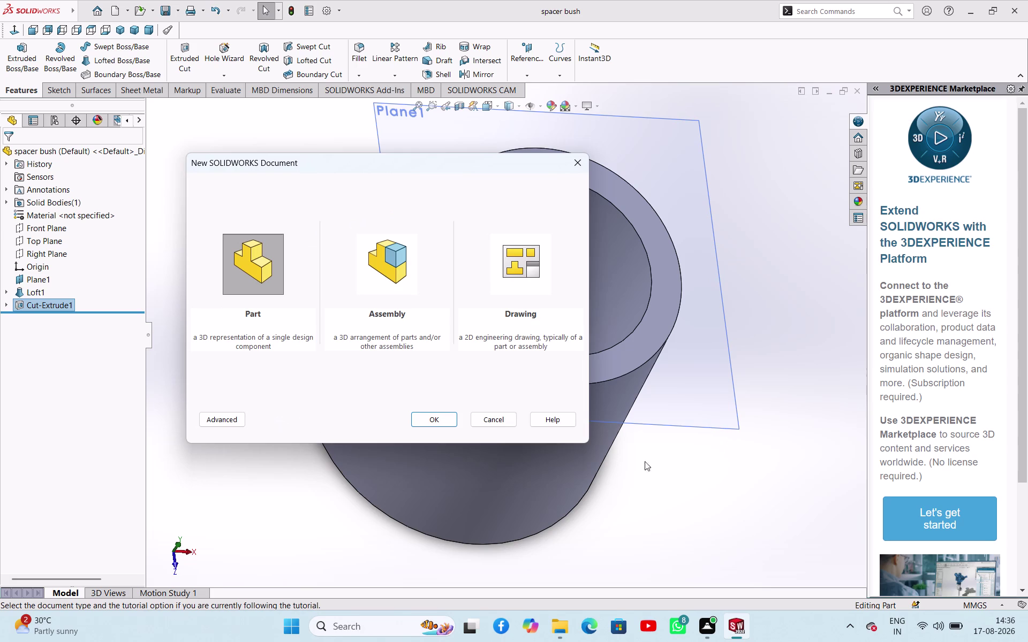
Create a new part and start a sketch on the Front Plane.
click(450, 421)
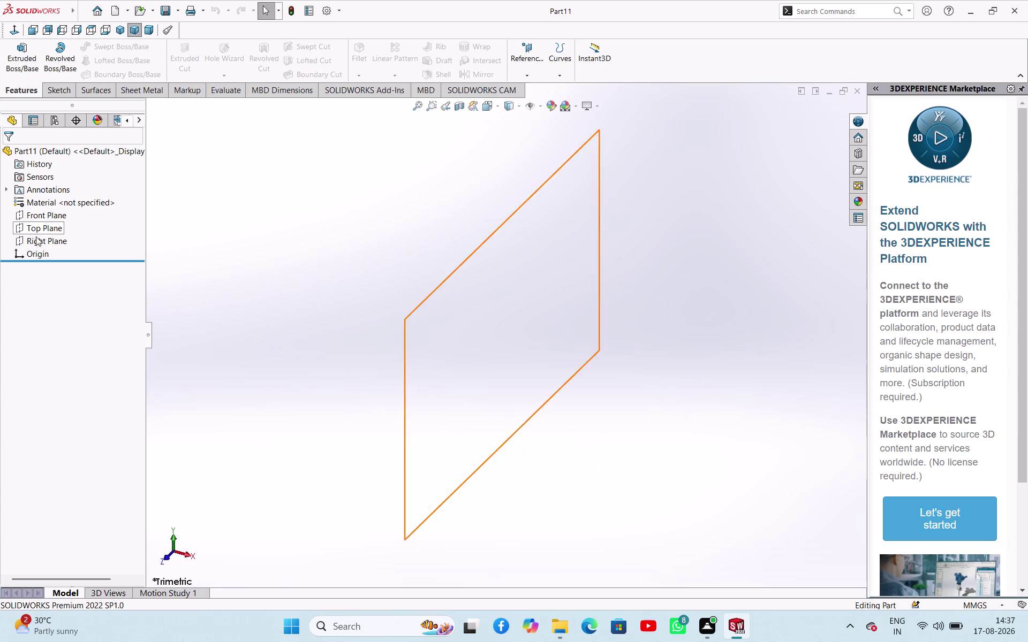
click(47, 216)
click(56, 200)
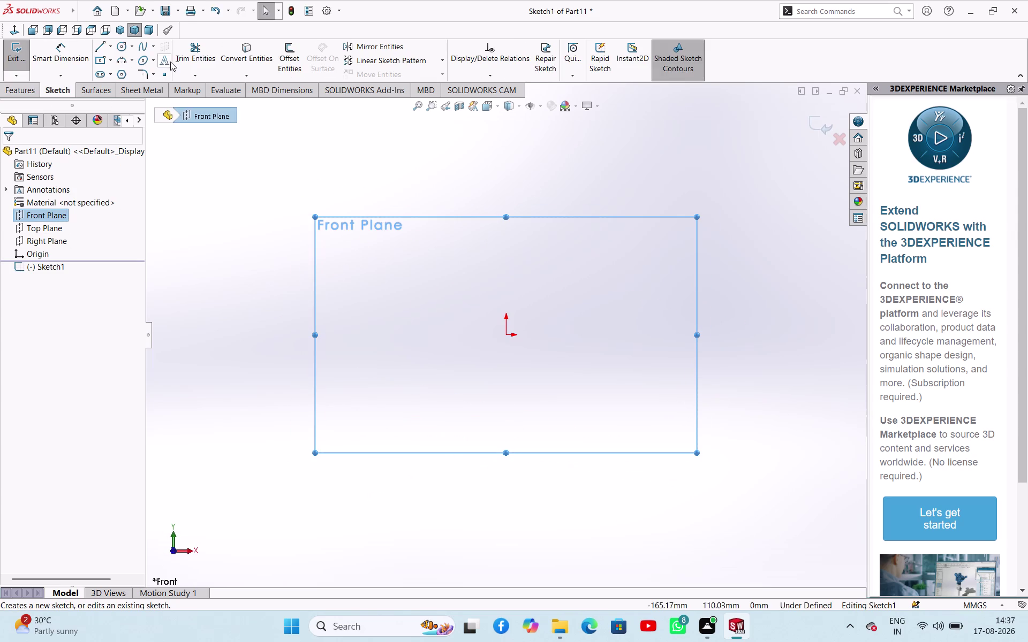
Draw a vertical midpoint construction centreline centred on the origin.
click(111, 48)
click(108, 67)
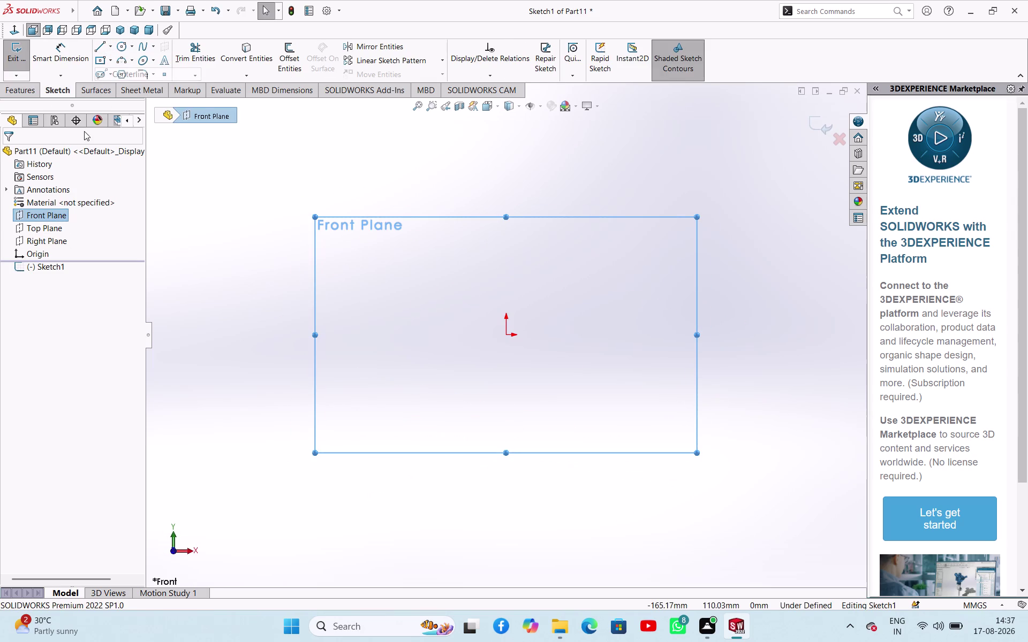
click(28, 328)
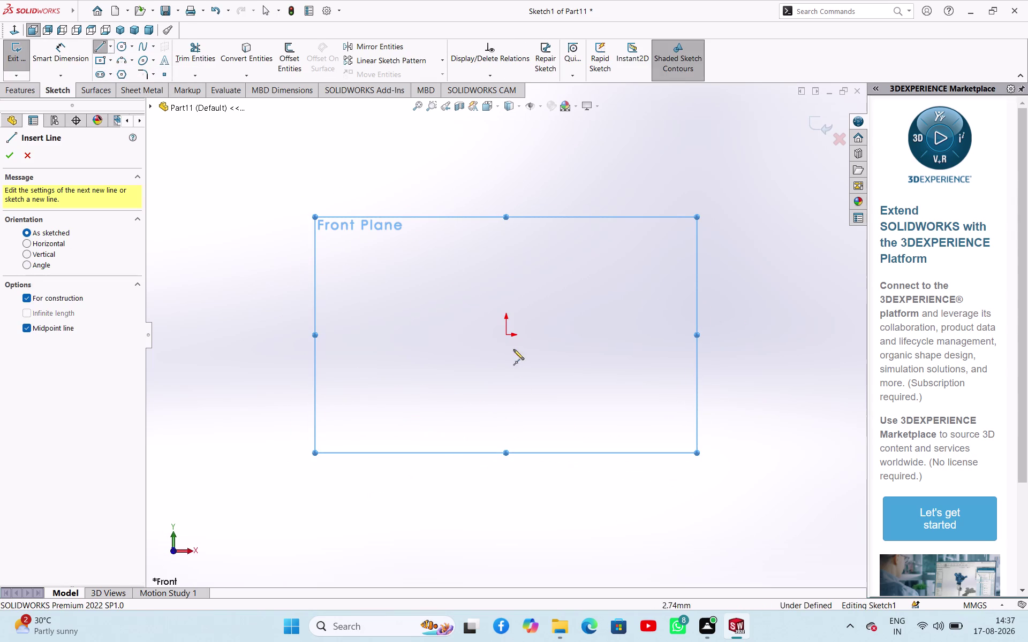
click(506, 333)
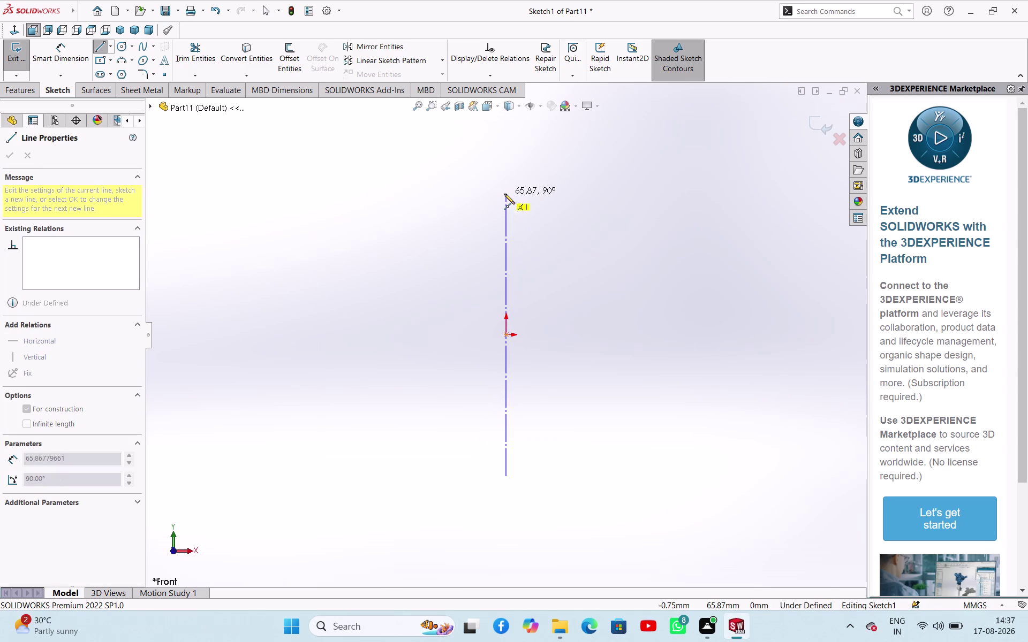
click(504, 194)
right_click(554, 247)
click(557, 252)
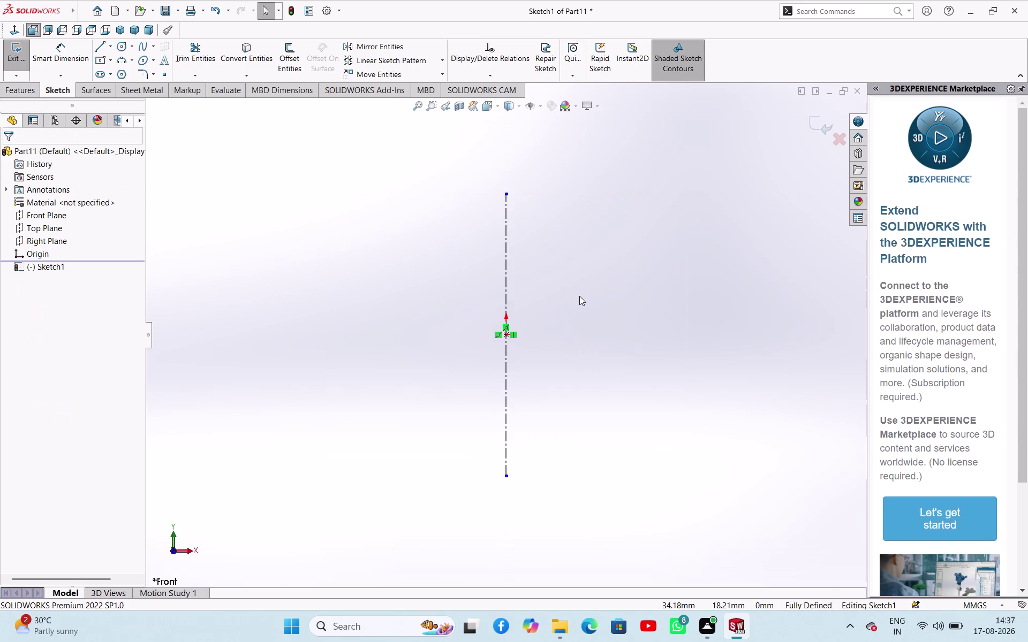
Zoom around the centreline and pick the Line tool.
scroll(up, 3)
scroll(down, 3)
scroll(down, 3)
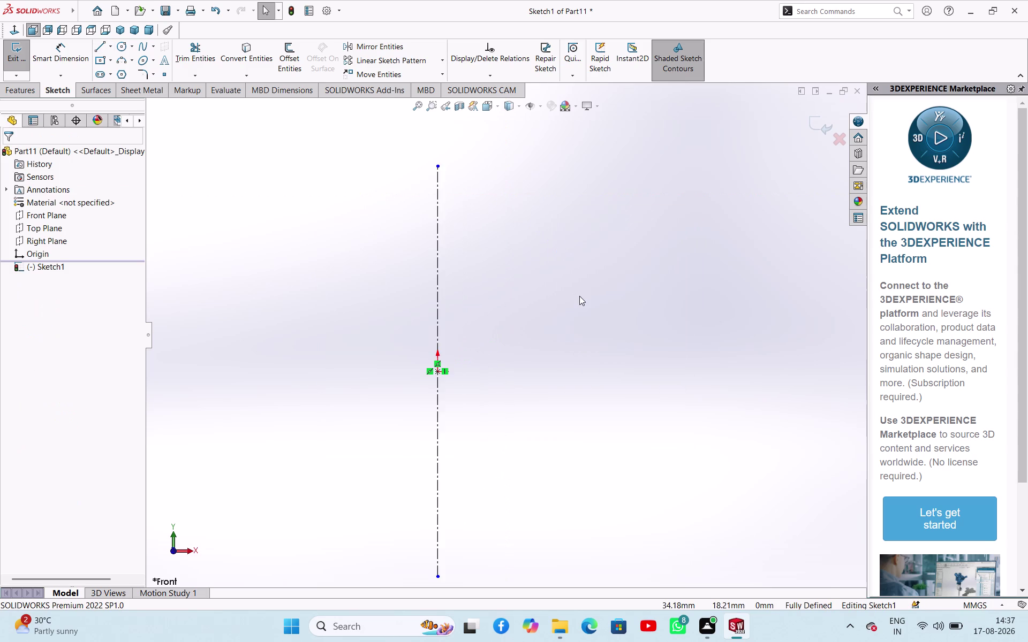
scroll(down, 3)
scroll(up, 3)
scroll(down, 3)
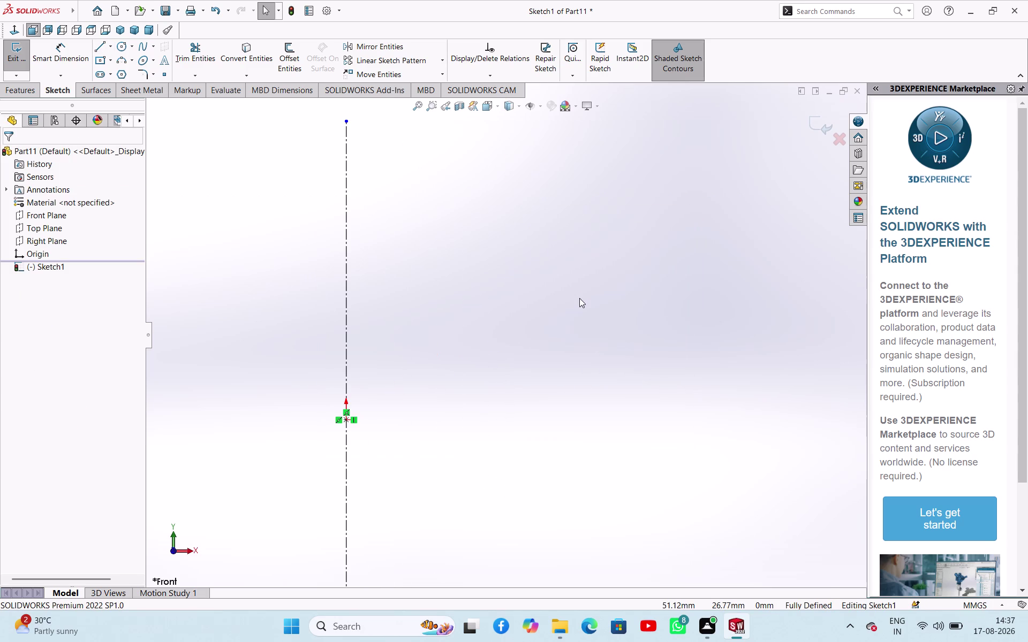
scroll(down, 3)
scroll(up, 3)
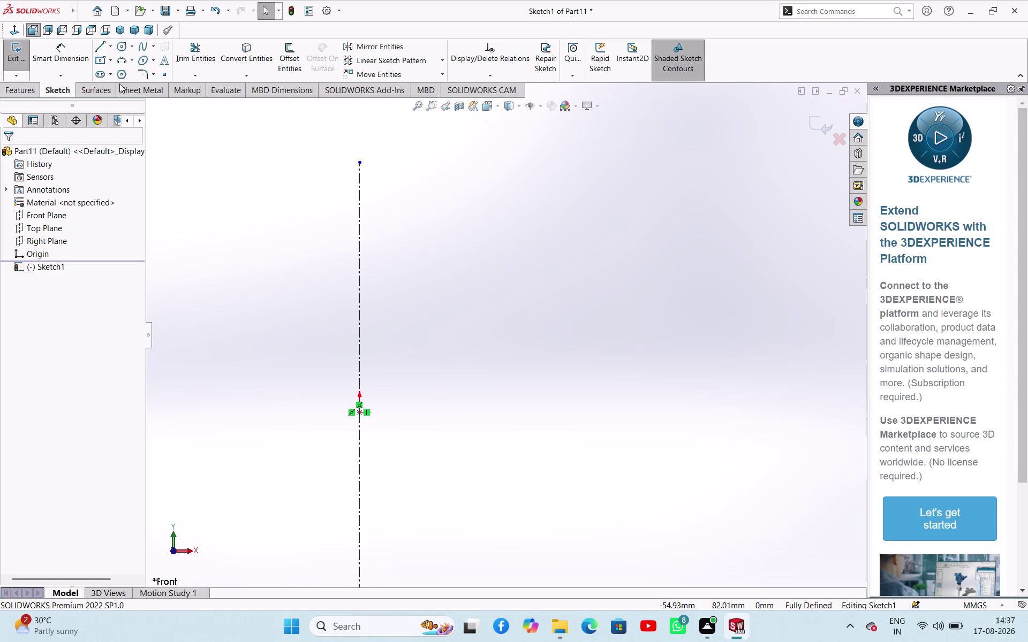
click(103, 50)
scroll(down, 3)
scroll(down, 3)
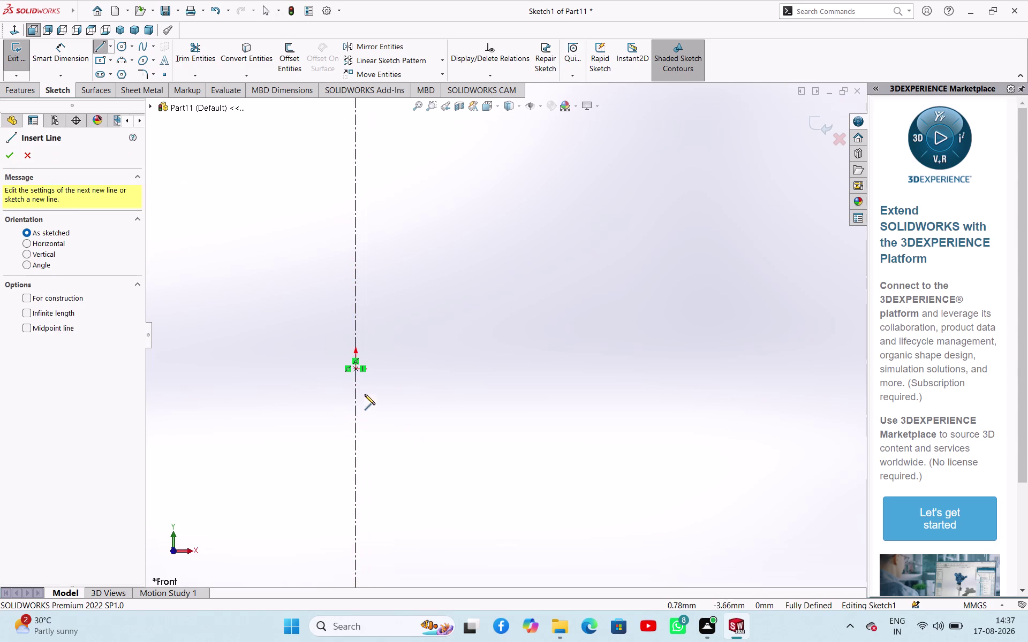
Draw the horizontal base line, 45° chamfer and vertical rise from the origin.
click(354, 369)
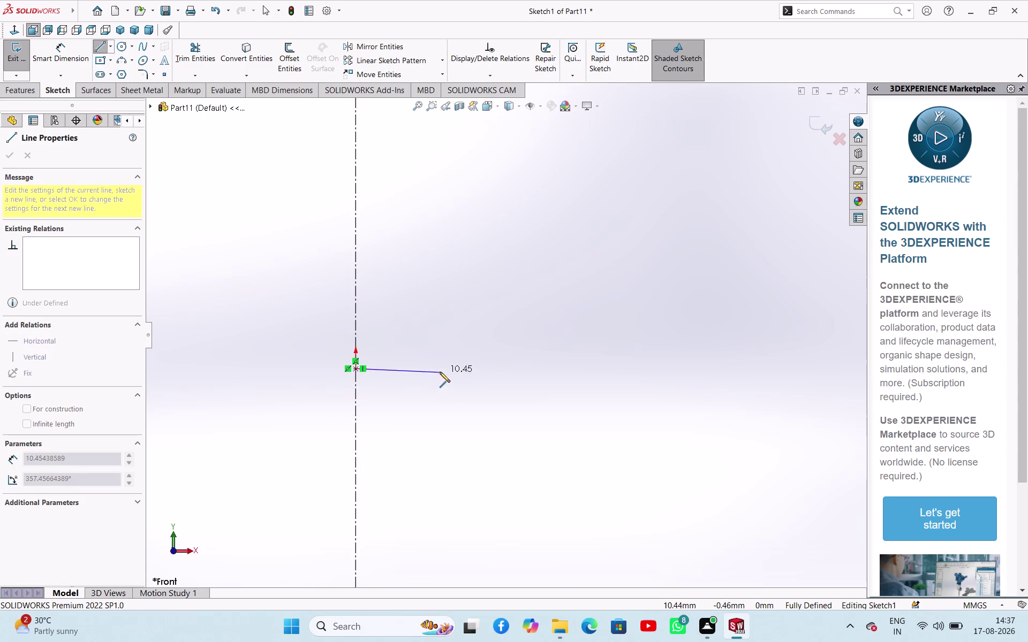
click(442, 368)
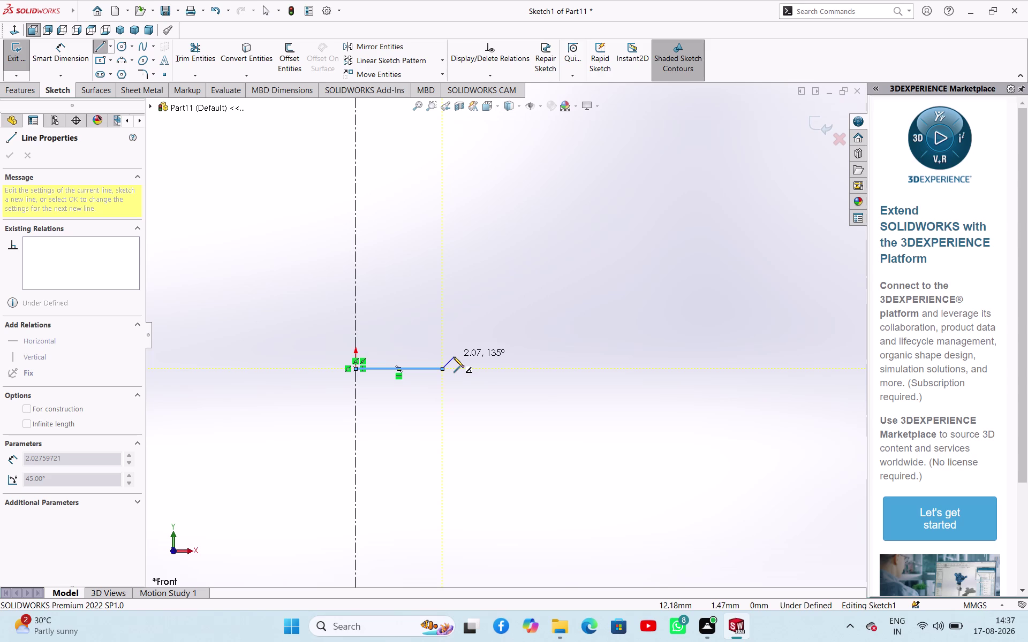
click(453, 357)
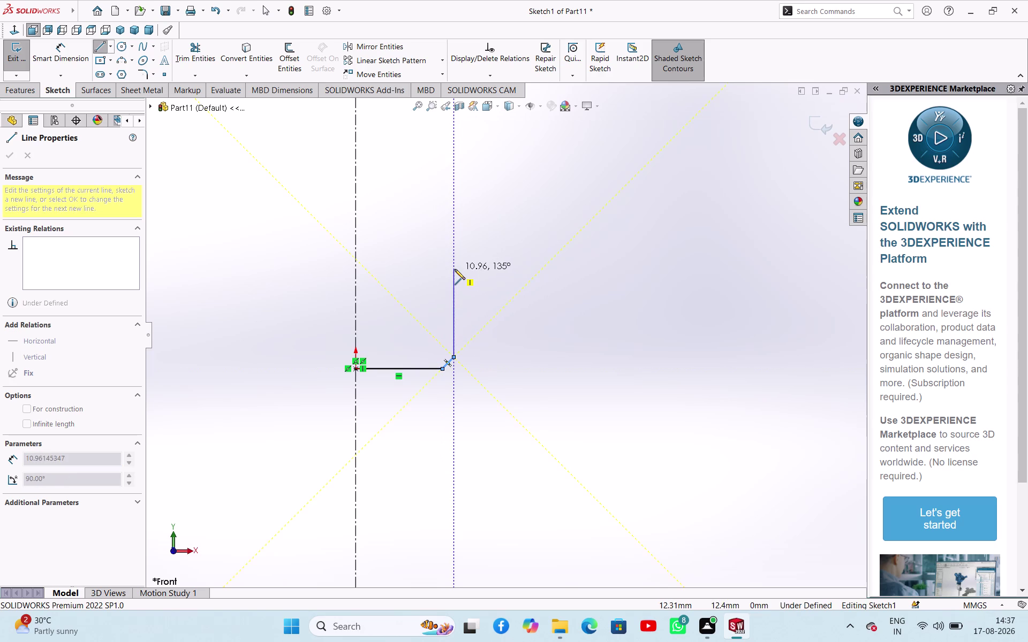
click(455, 269)
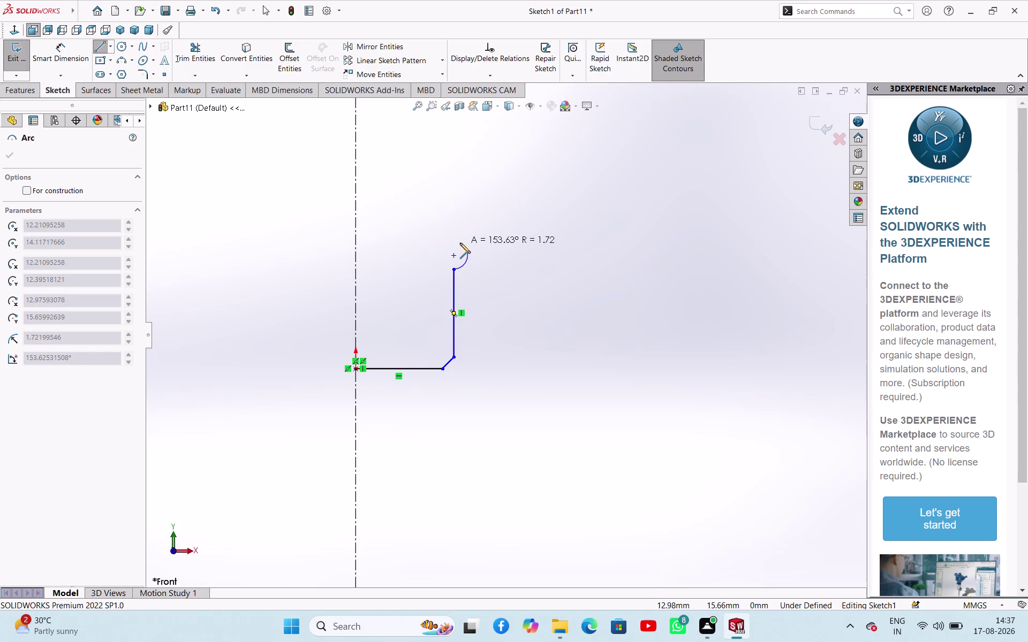
key(Escape)
right_drag(537, 323, 559, 231)
right_drag(571, 270, 520, 262)
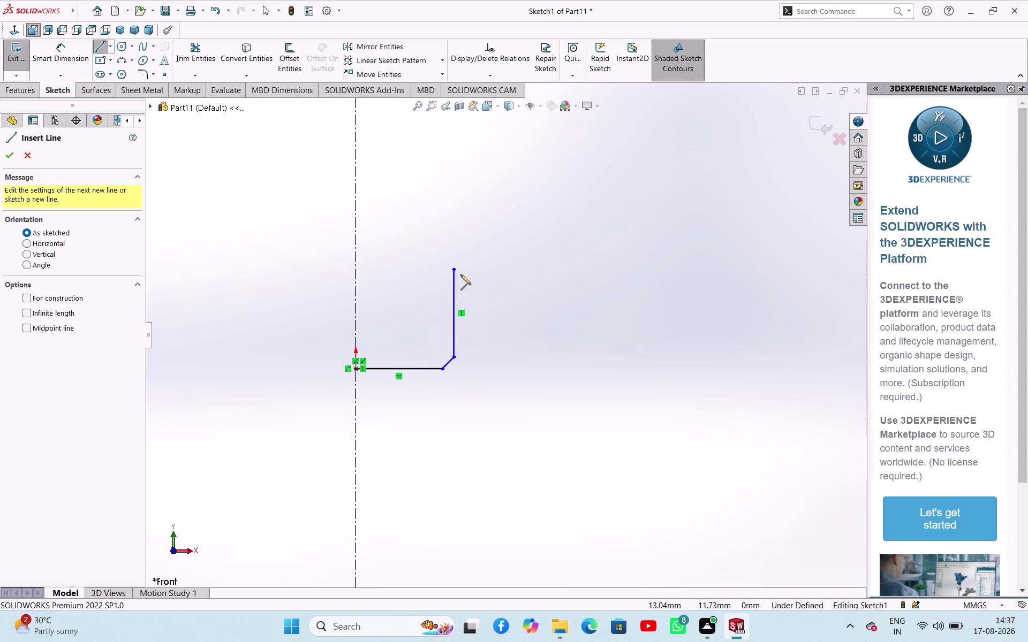
Add the short horizontal and vertical step lines atop the rise.
click(453, 267)
click(467, 270)
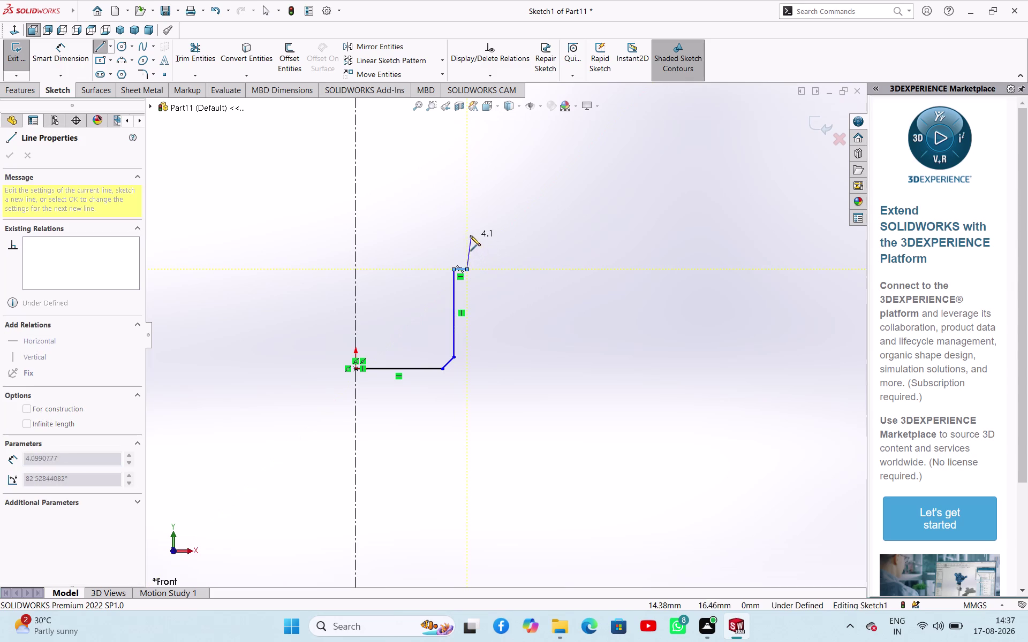
click(468, 234)
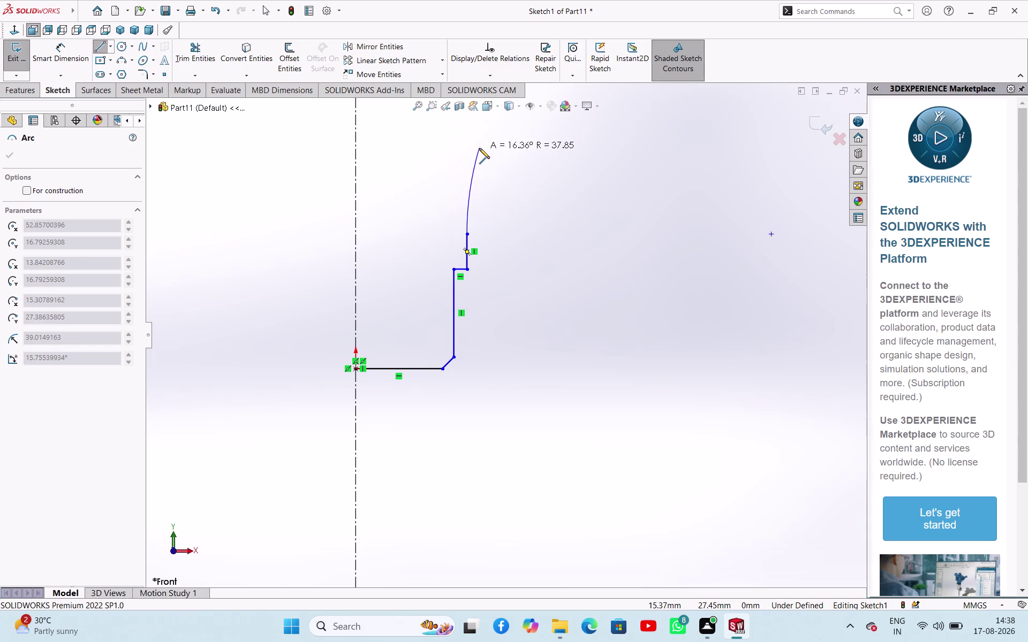
scroll(up, 3)
scroll(down, 3)
scroll(down, 3)
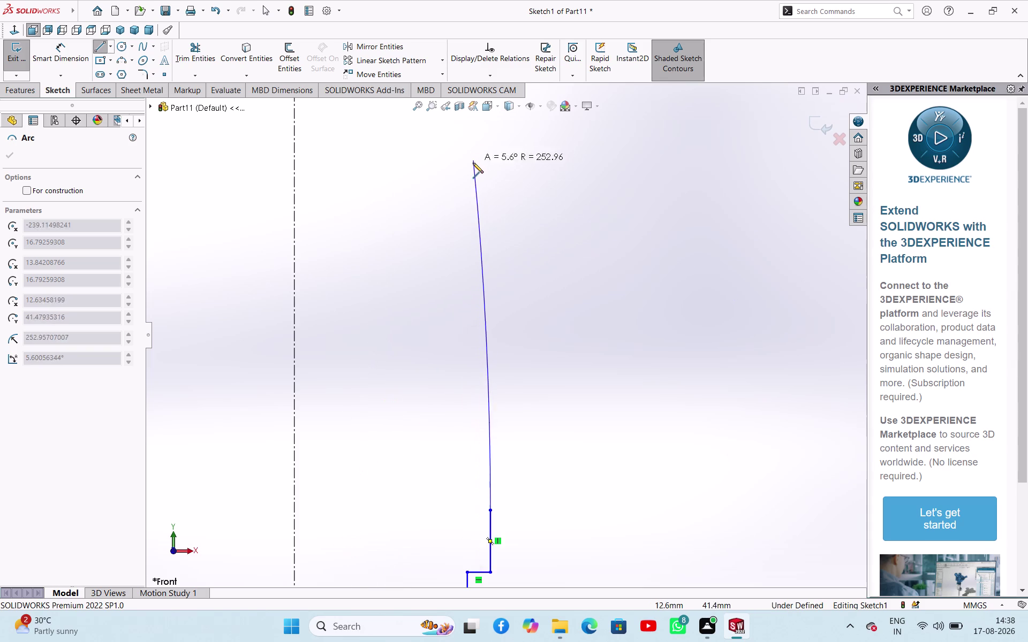
scroll(up, 3)
scroll(down, 3)
scroll(down, 3)
scroll(up, 3)
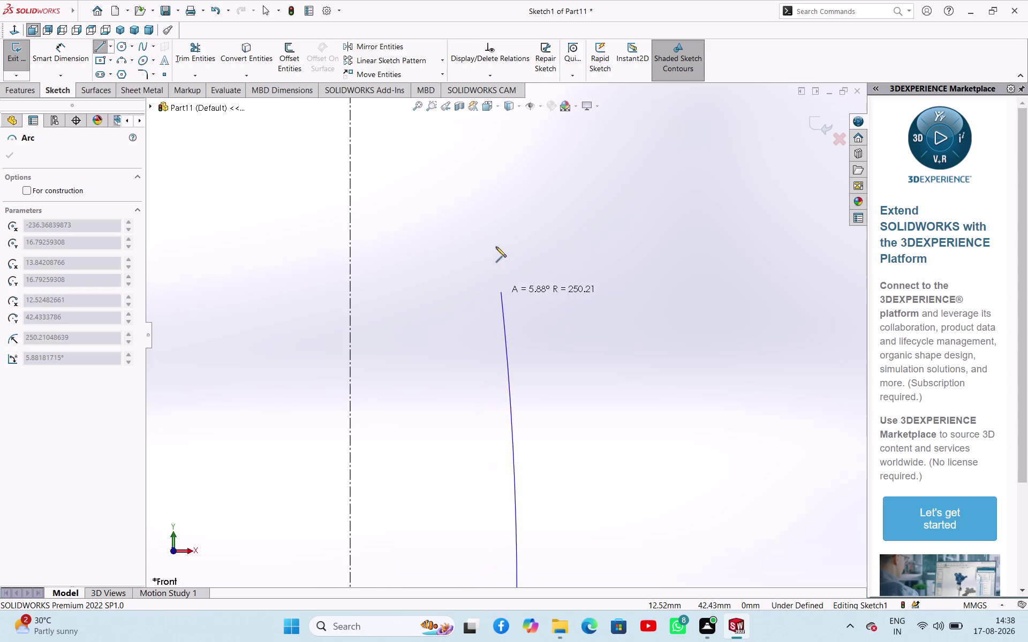
scroll(up, 3)
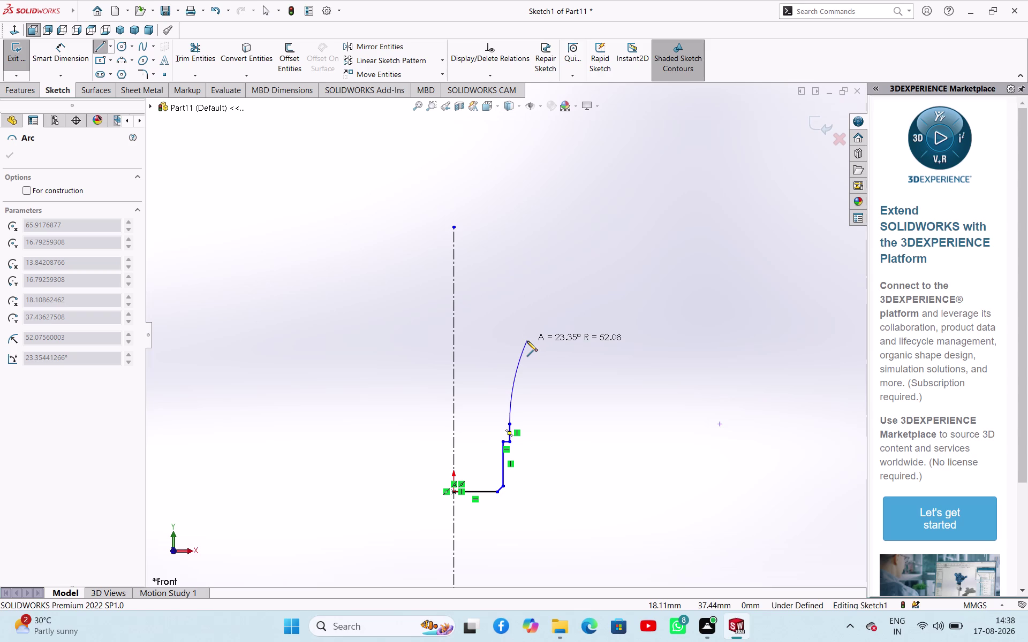
Draw tangent arcs curving up to the top of the centerline.
click(527, 341)
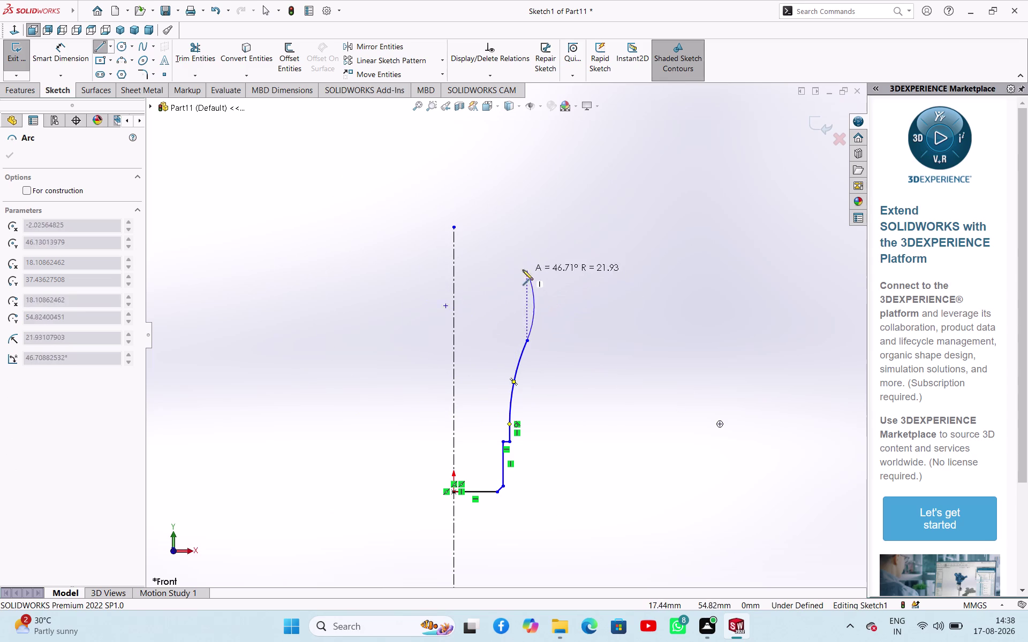
click(505, 243)
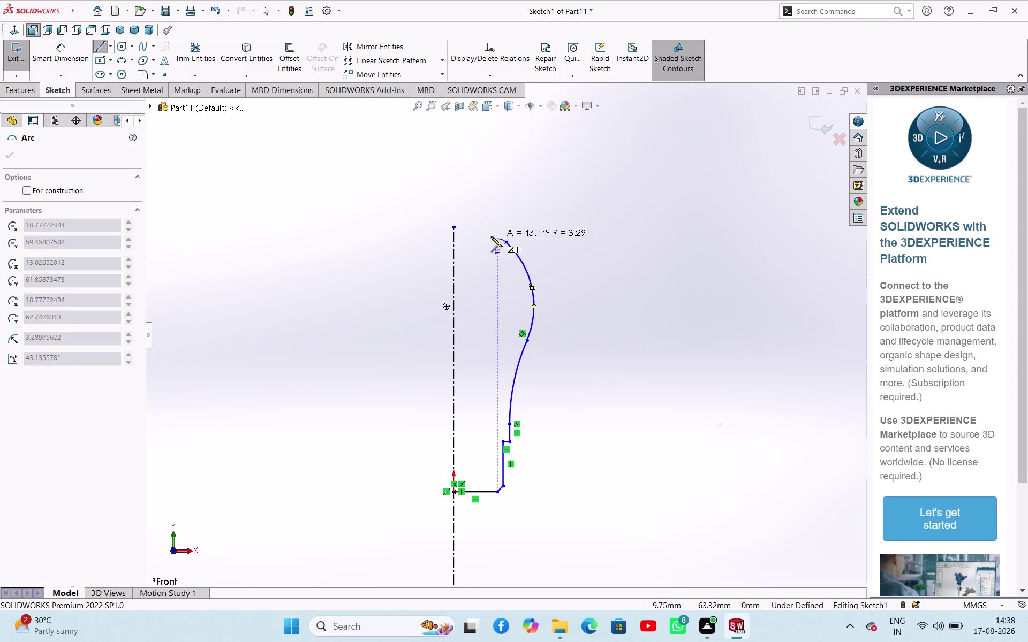
click(455, 228)
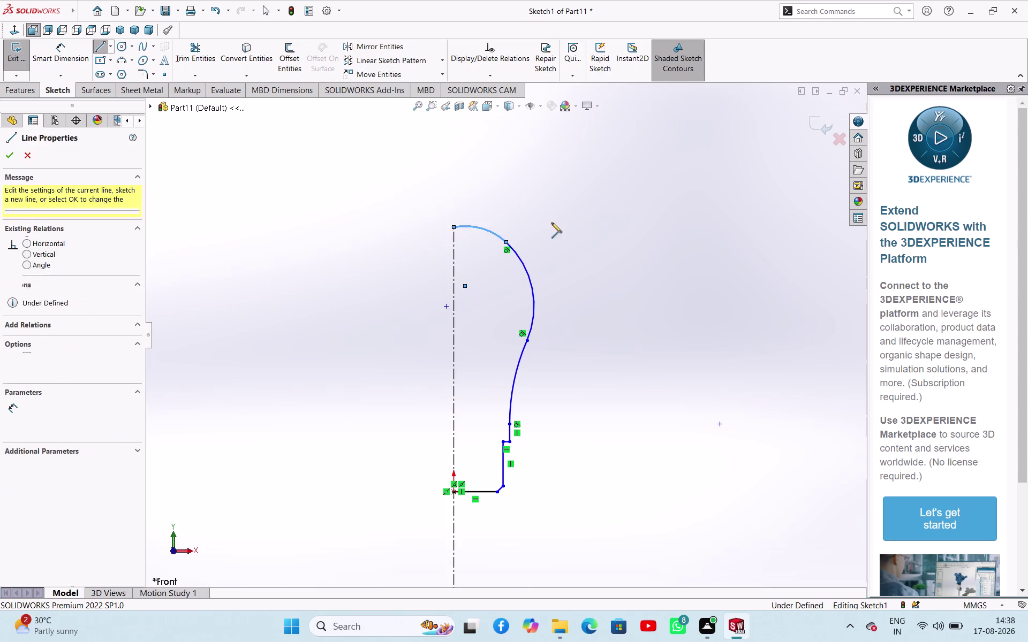
right_click(552, 223)
click(558, 227)
click(606, 278)
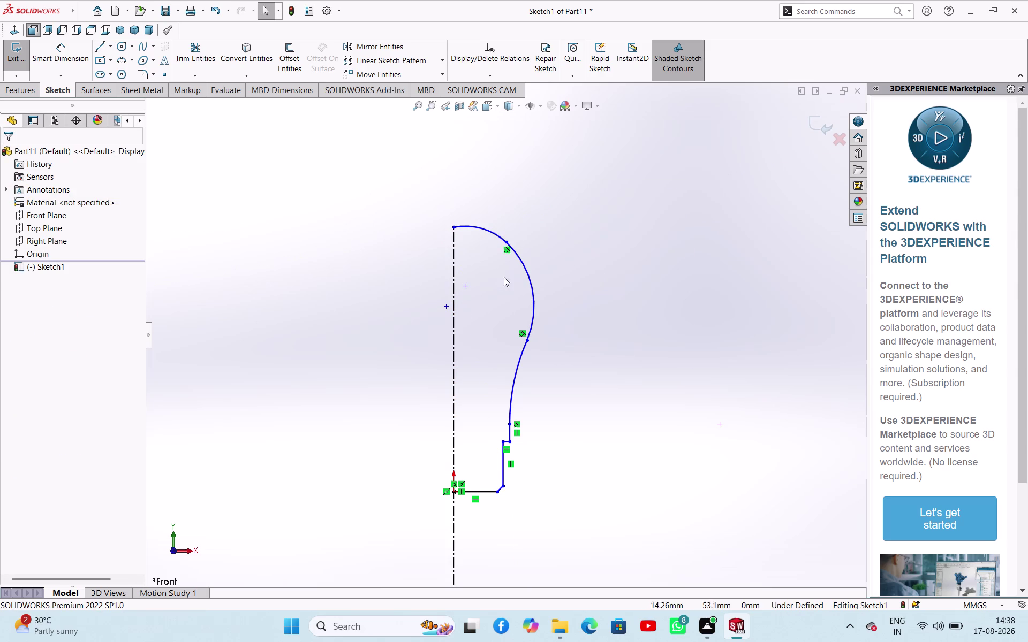
Make the arc centre points coincident with the centerline.
click(463, 289)
click(452, 286)
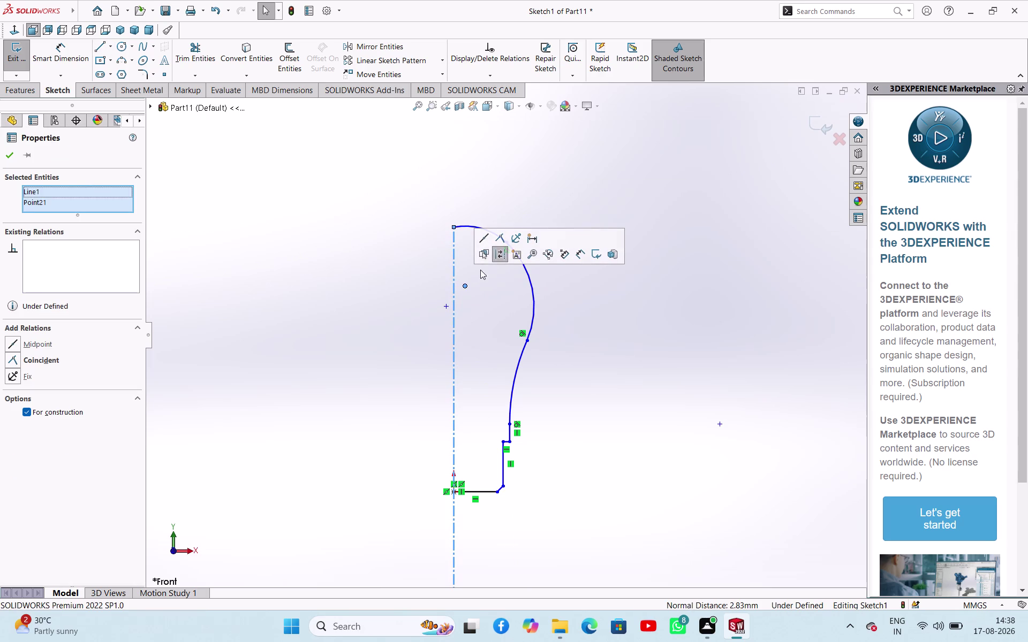
click(498, 237)
click(567, 307)
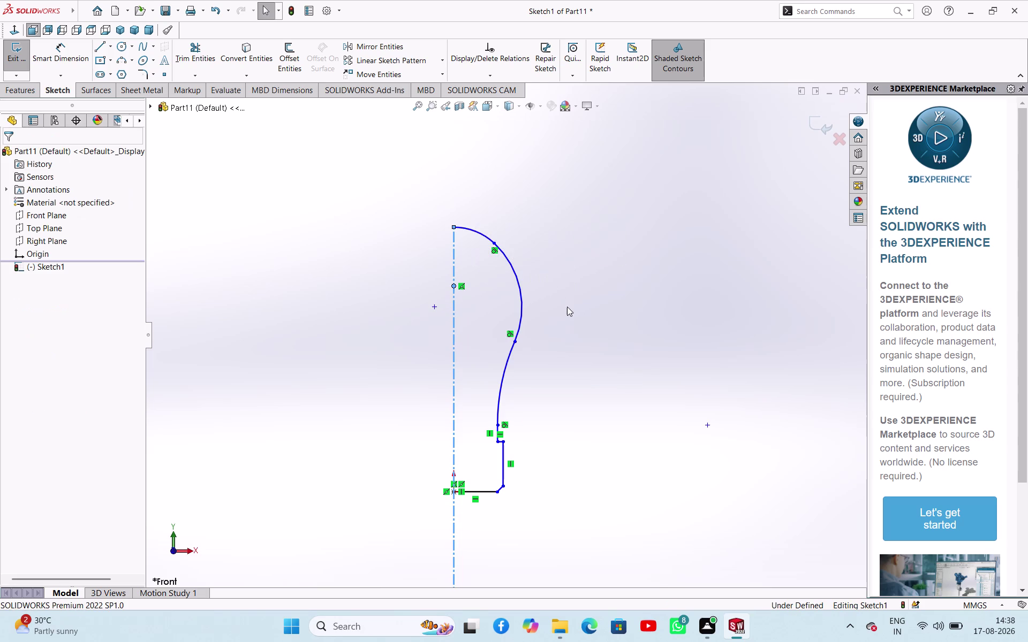
click(437, 307)
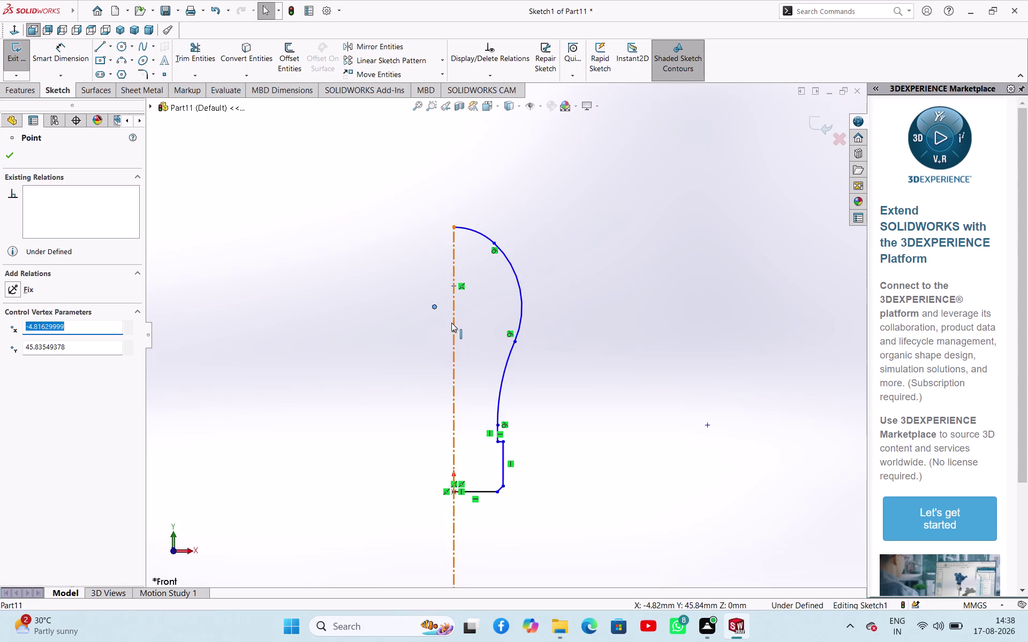
click(451, 323)
click(501, 276)
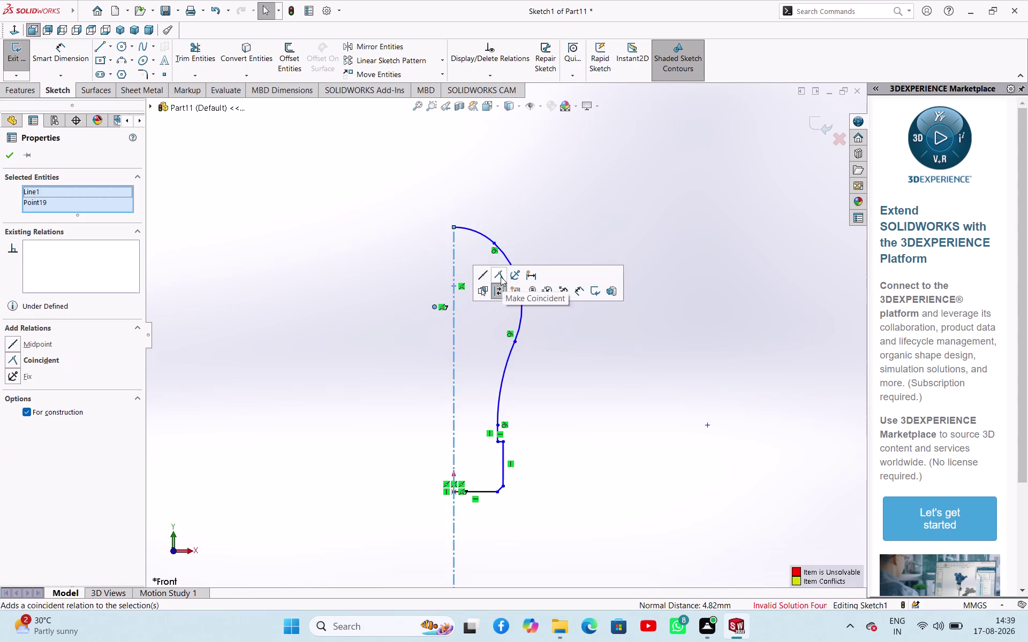
click(578, 348)
click(578, 358)
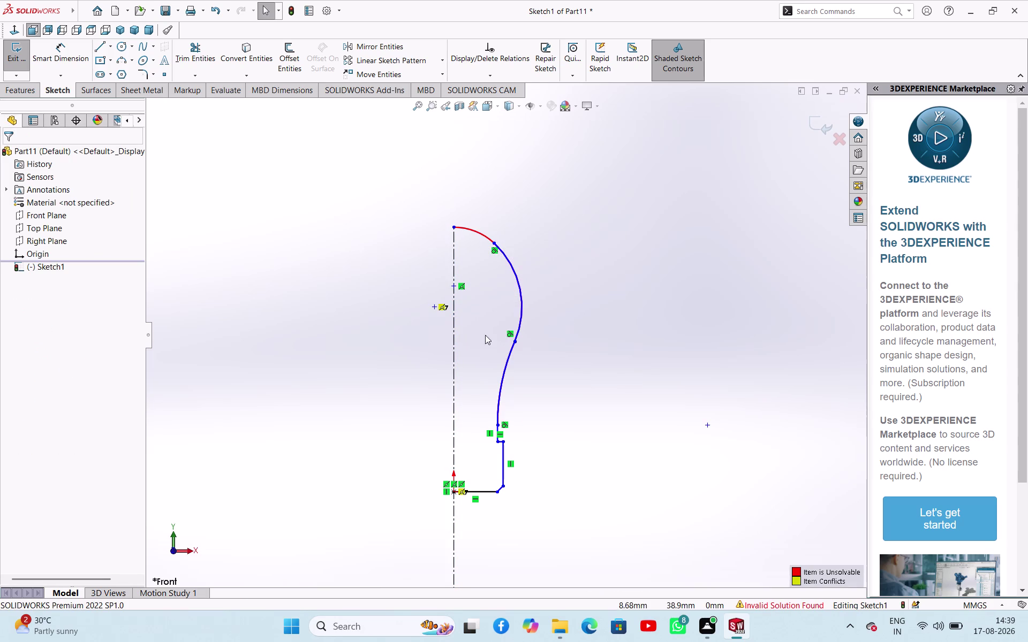
click(377, 355)
Delete the conflicting centre-point relation that broke the sketch.
key(Escape)
key(Escape)
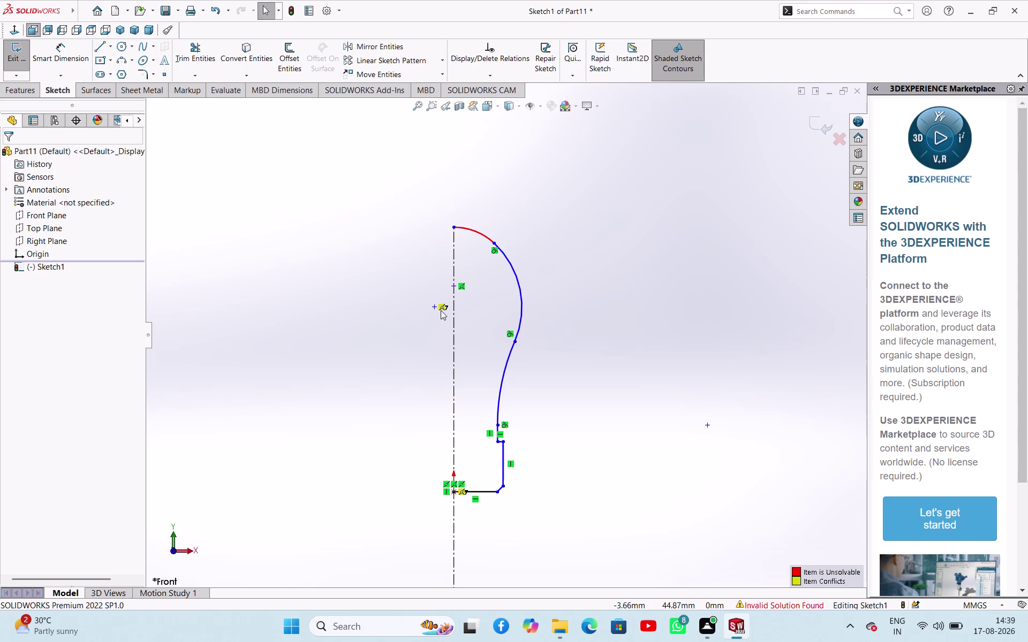
click(442, 310)
key(Delete)
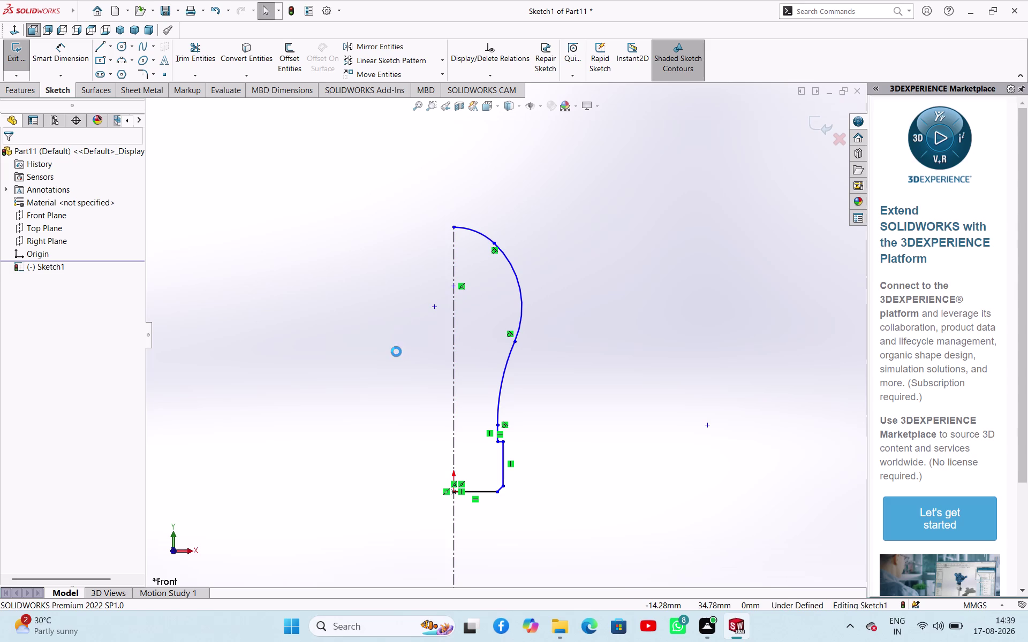
click(583, 382)
right_drag(609, 422, 654, 283)
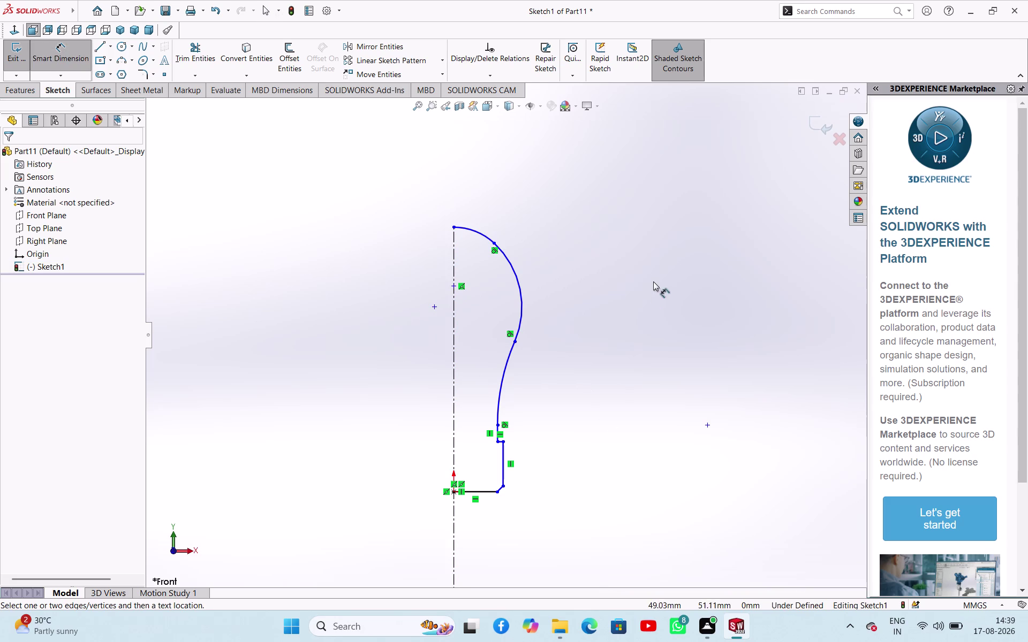
Dimension the upper arc's radius to 6 mm.
right_drag(653, 284, 653, 278)
click(474, 230)
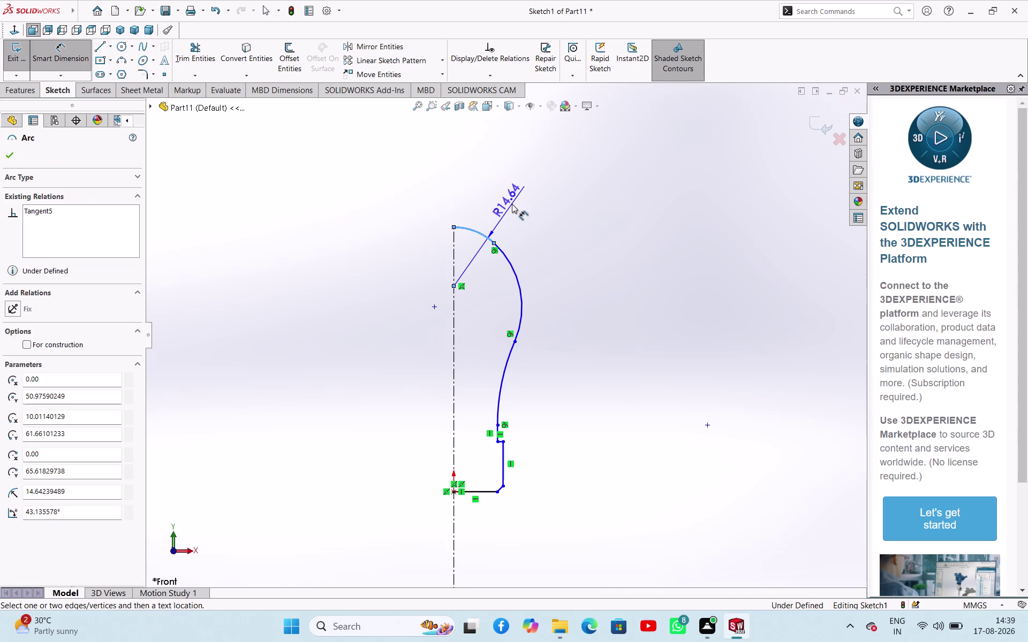
click(512, 204)
key(6)
key(Return)
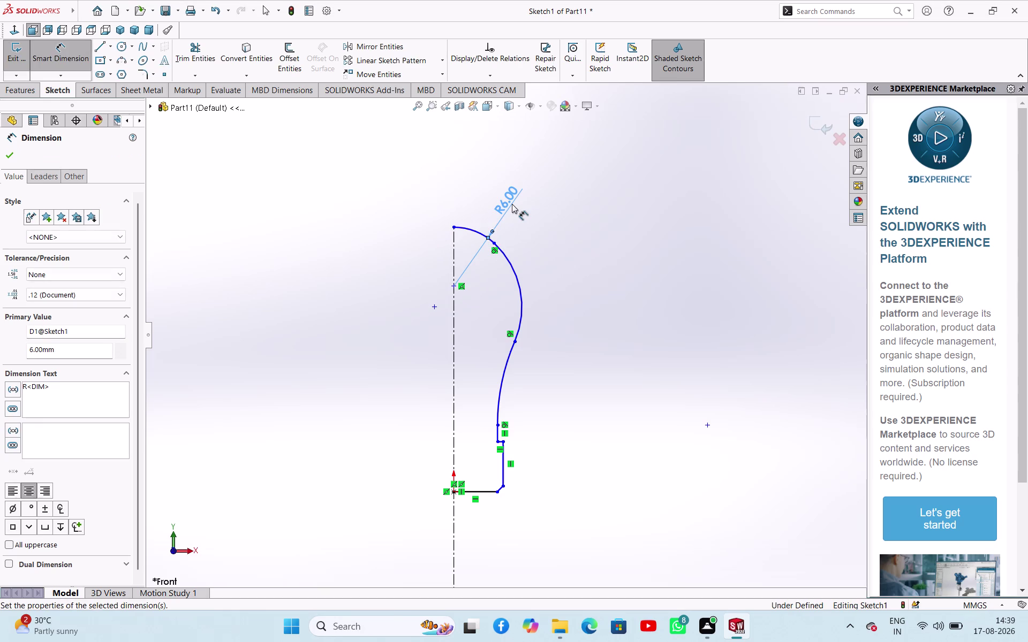
Give the lower tangent arc a 28 mm radius.
click(520, 278)
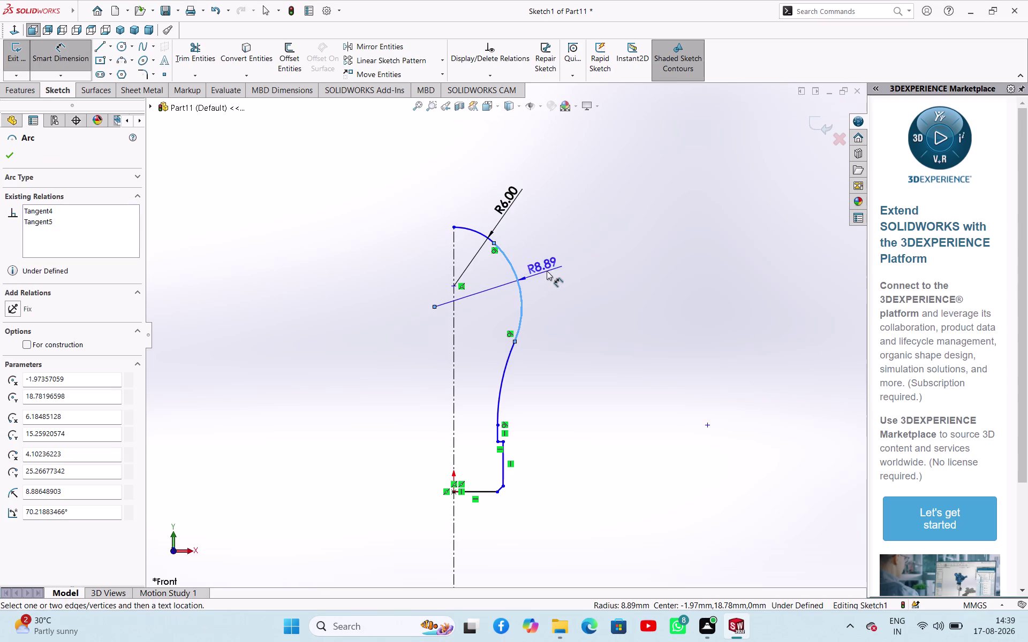
click(560, 267)
text(2)
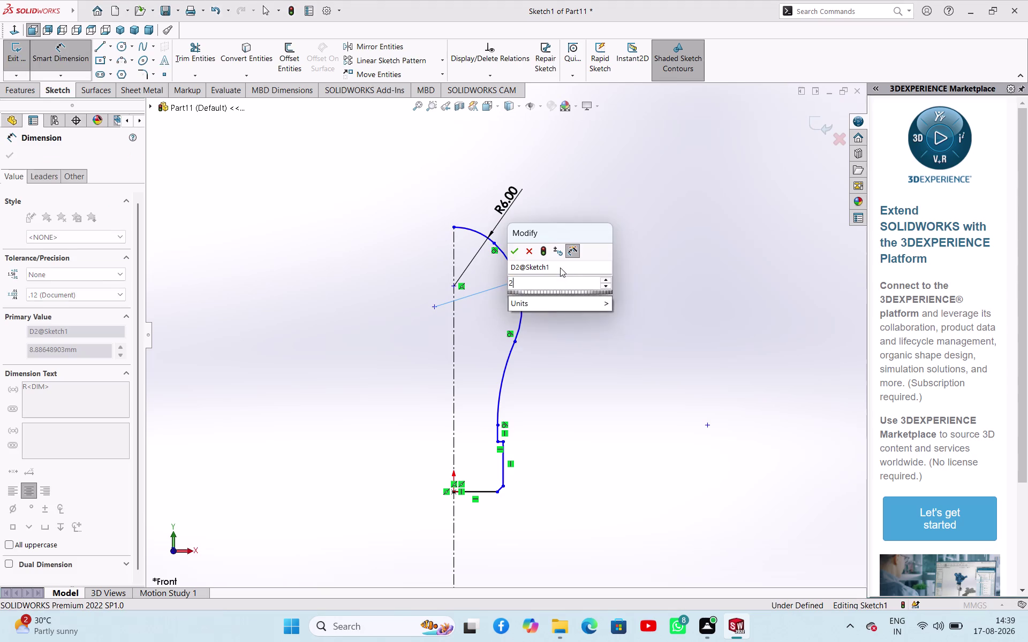
text(8)
key(Return)
scroll(up, 3)
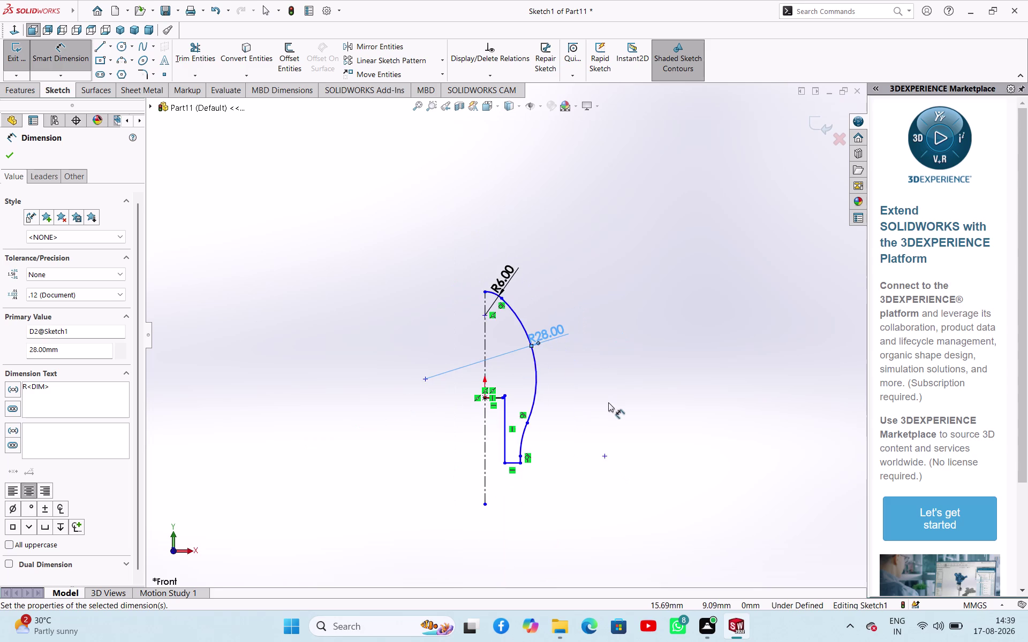
scroll(up, 3)
scroll(down, 3)
End dimensioning, then start a new dimension on the profile's top line.
right_click(613, 376)
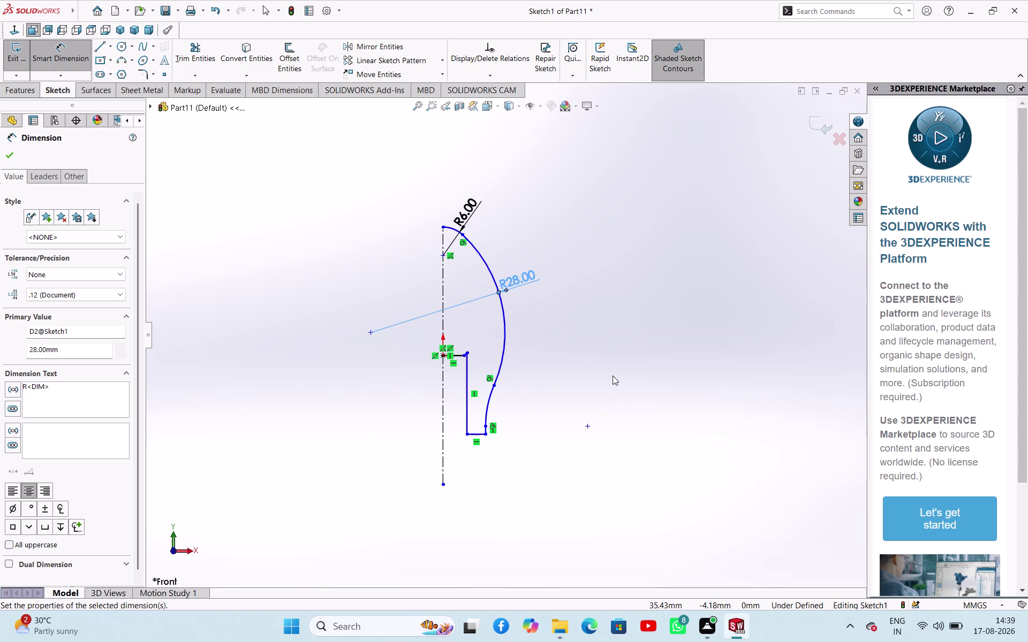
click(635, 407)
scroll(up, 3)
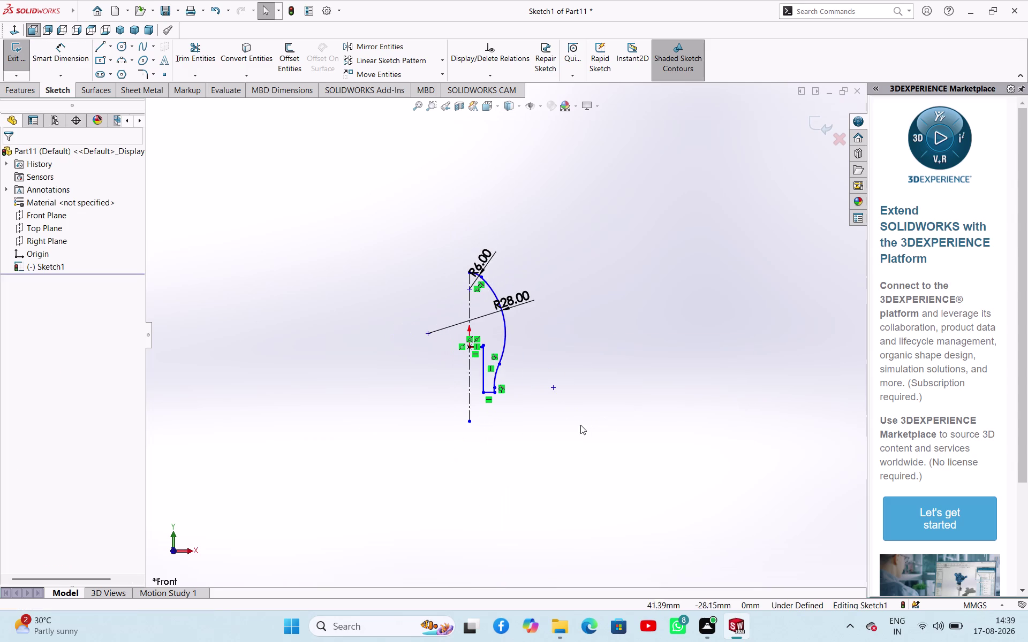
scroll(down, 3)
scroll(down, 3)
right_drag(710, 438, 732, 320)
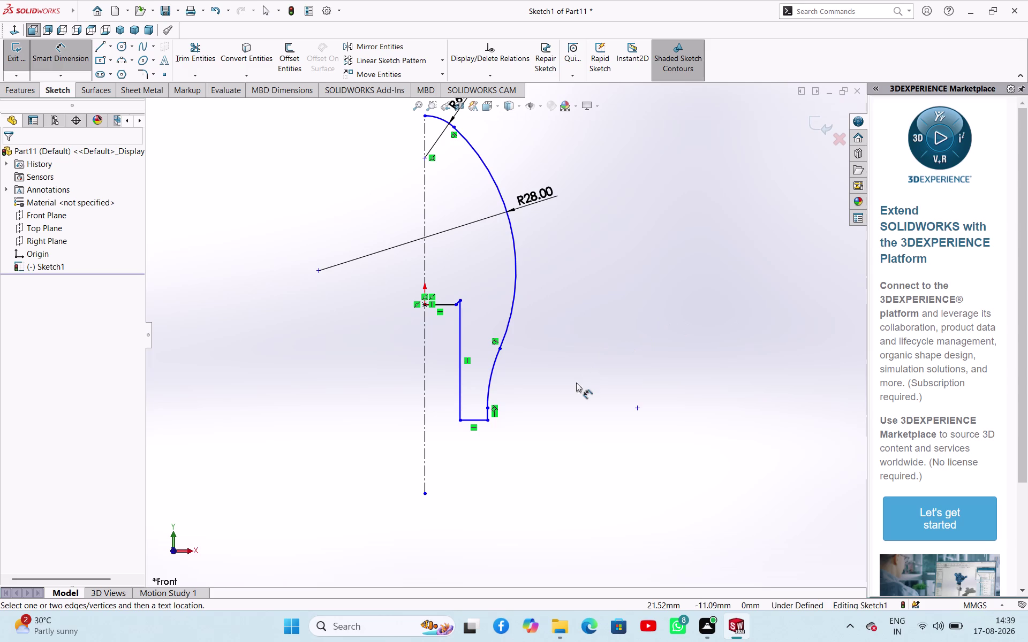
scroll(down, 3)
click(486, 300)
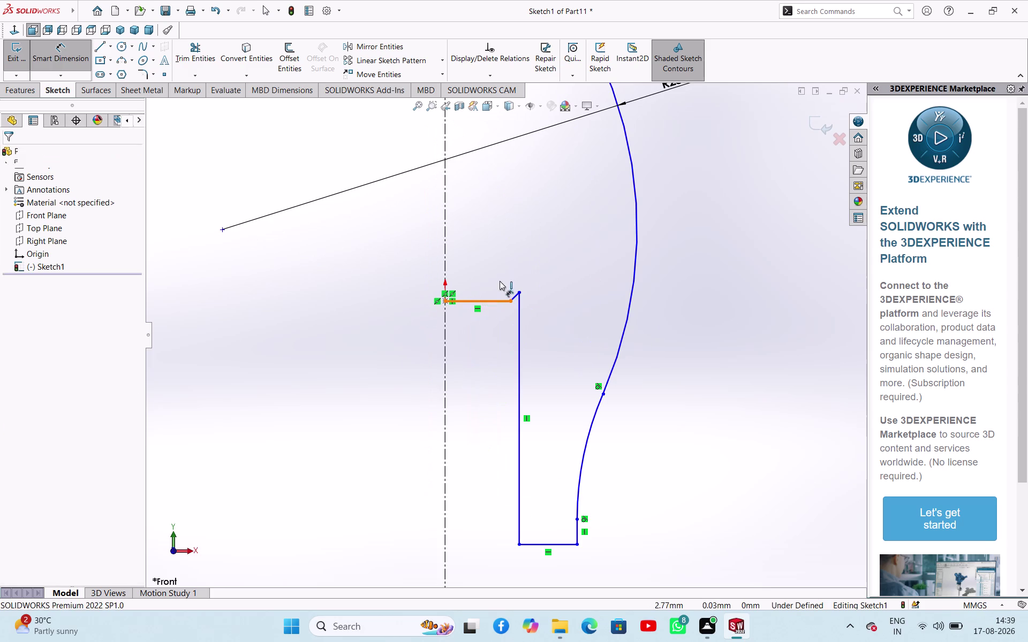
scroll(up, 3)
scroll(down, 3)
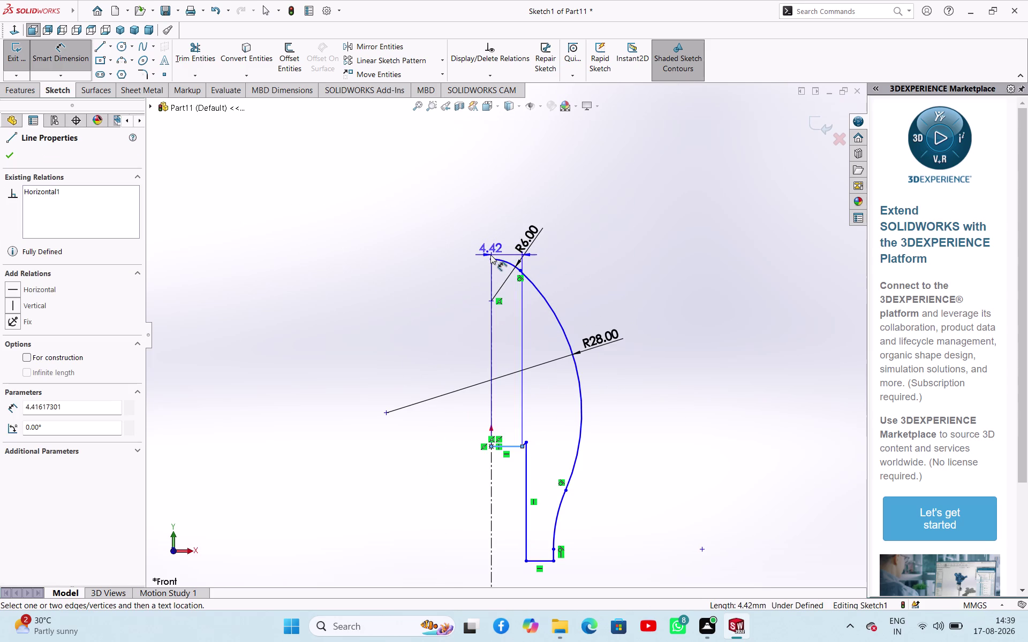
Set the profile's overall height, top line to base line, to 72 mm.
click(491, 260)
click(402, 293)
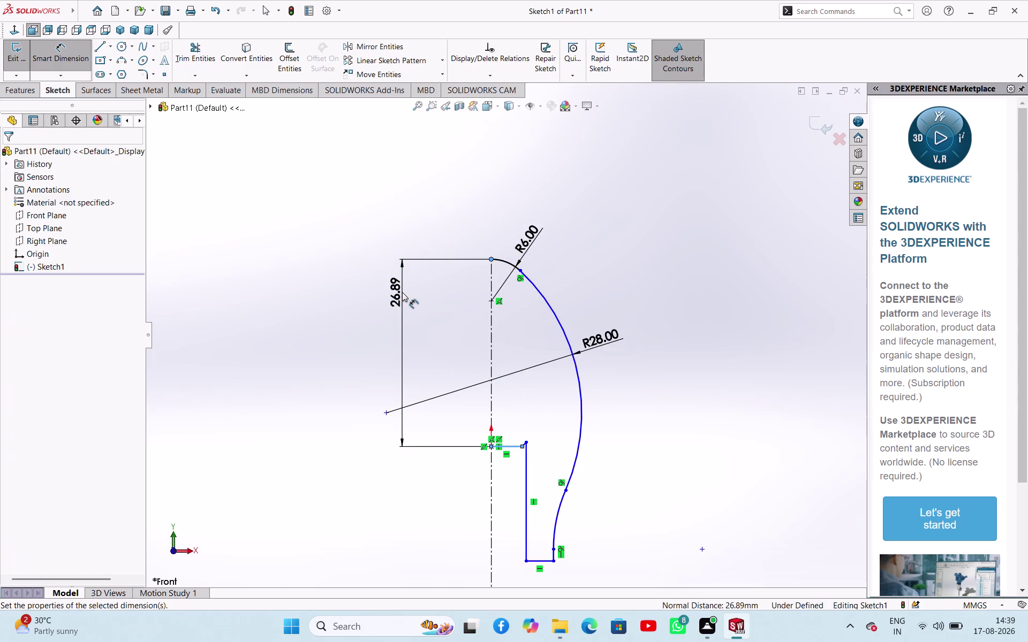
text(72)
key(Return)
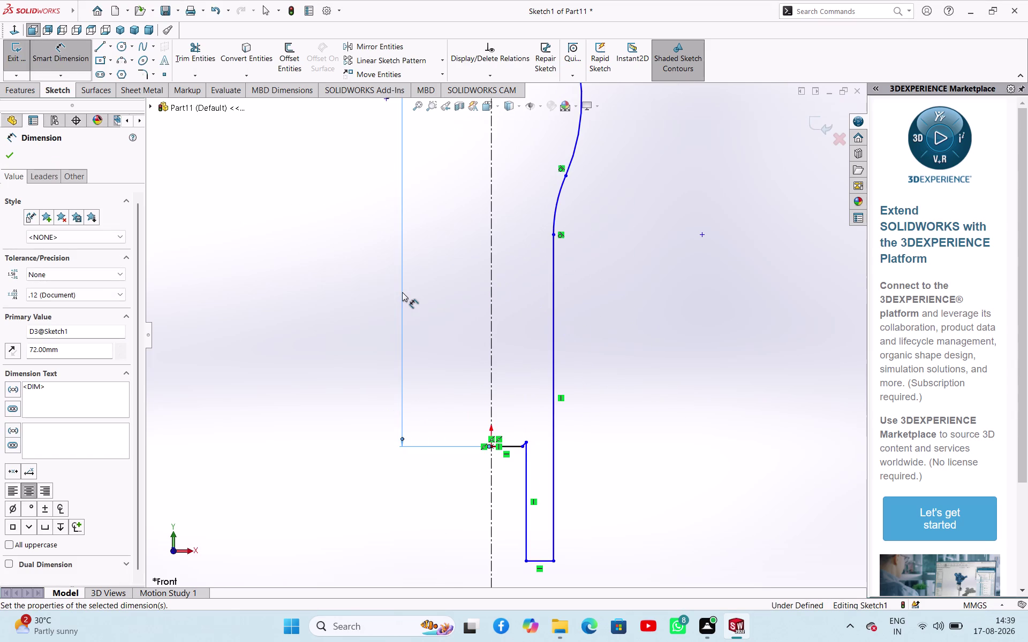
scroll(up, 3)
Drag the short step line near the base higher up.
right_click(614, 390)
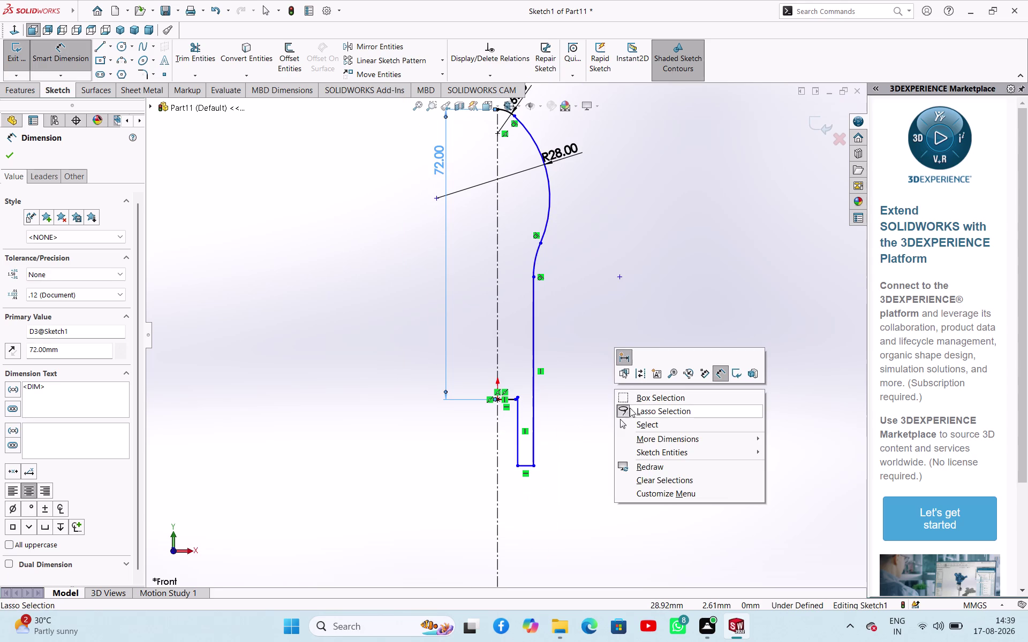
click(635, 425)
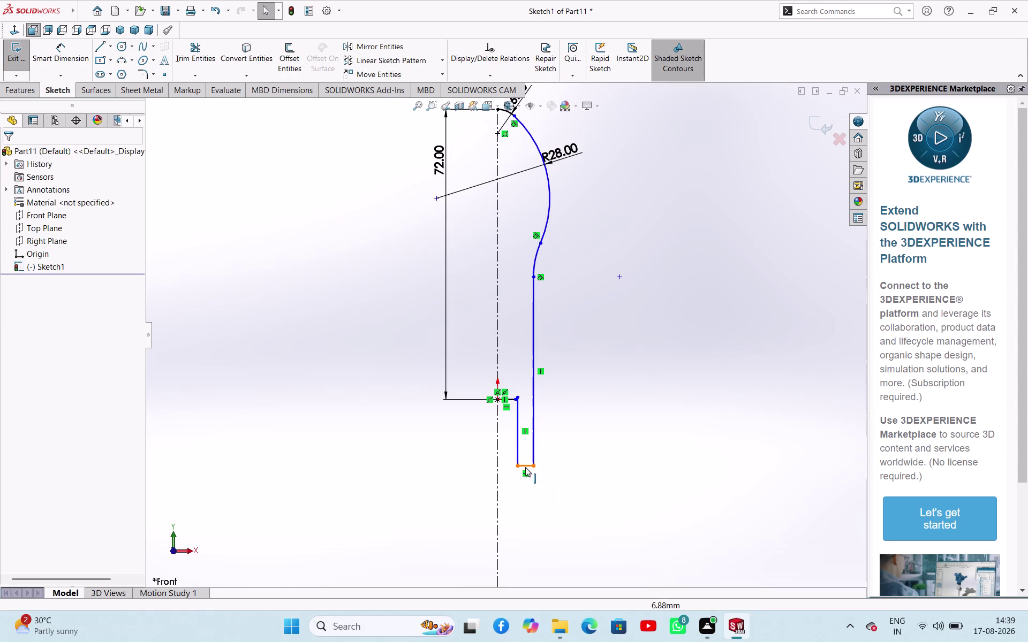
drag(525, 467, 526, 375)
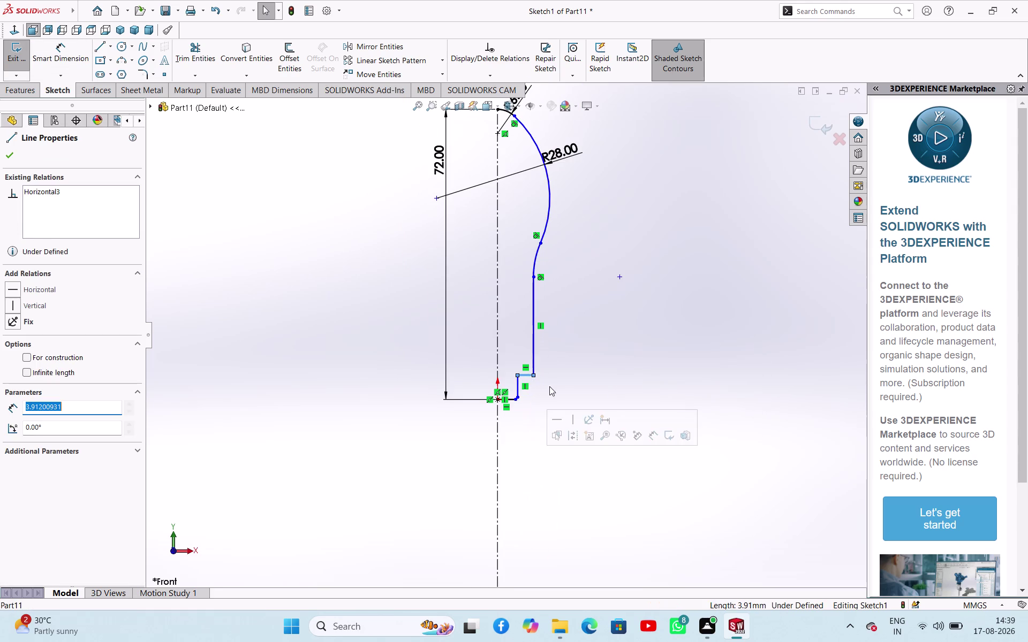
Exit the sketch and reopen Sketch1 for editing.
click(671, 428)
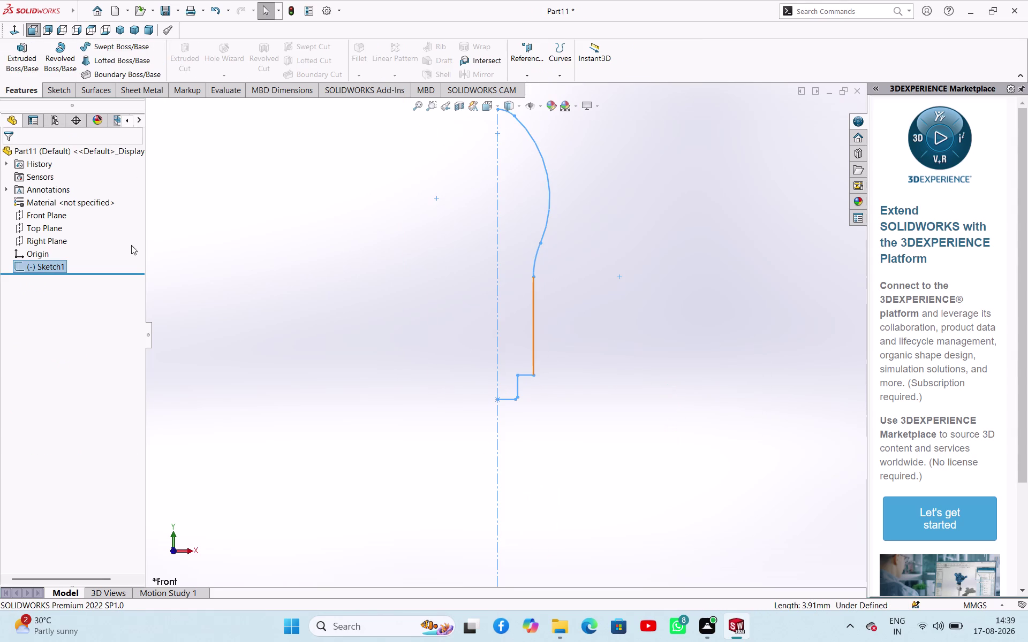
click(214, 249)
click(53, 271)
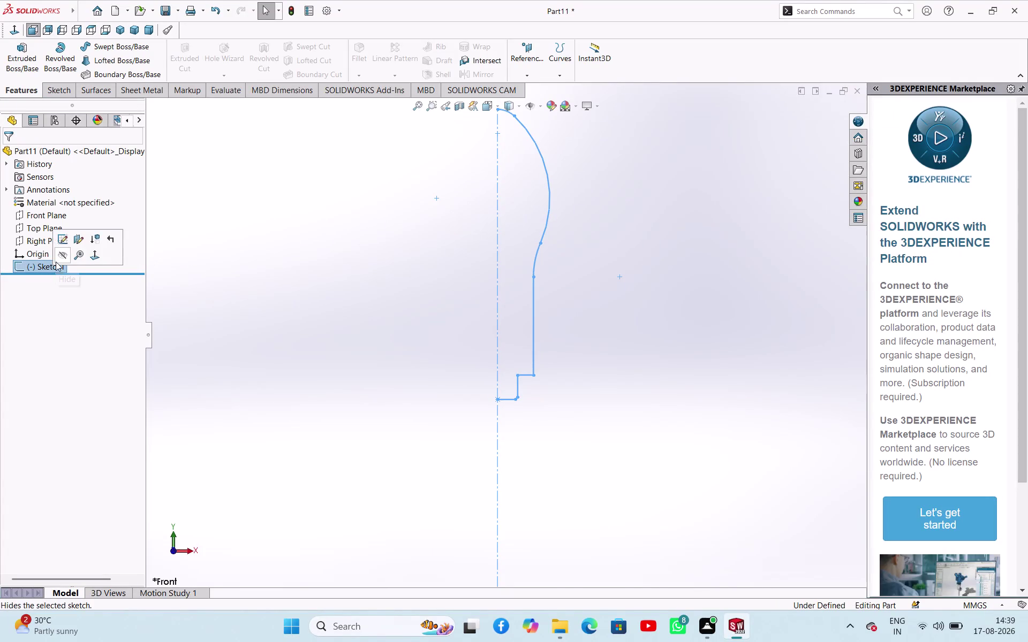
click(67, 242)
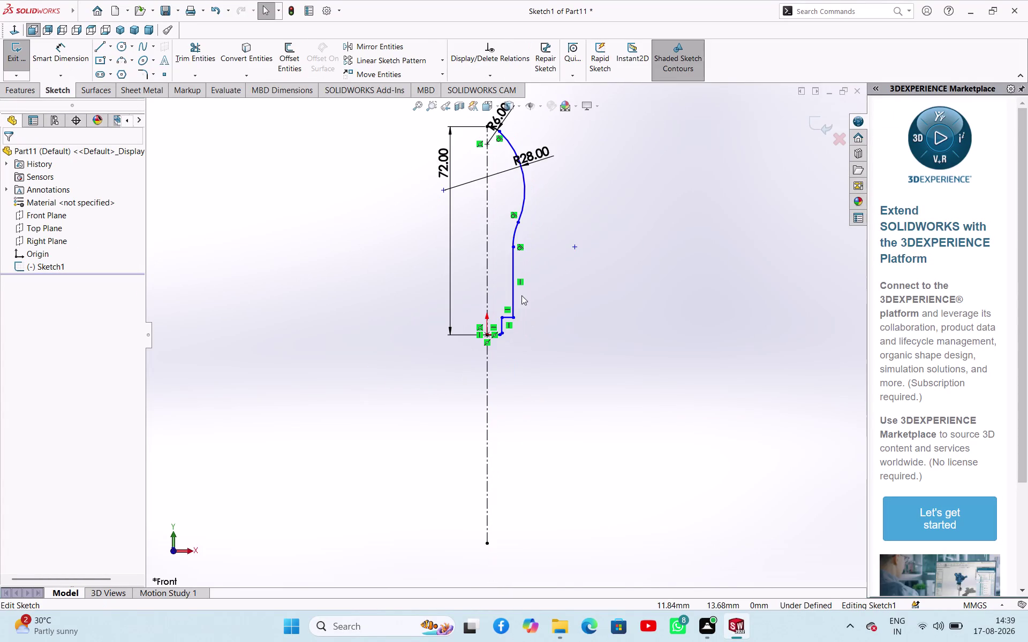
scroll(down, 3)
scroll(down, 3)
scroll(down, 3)
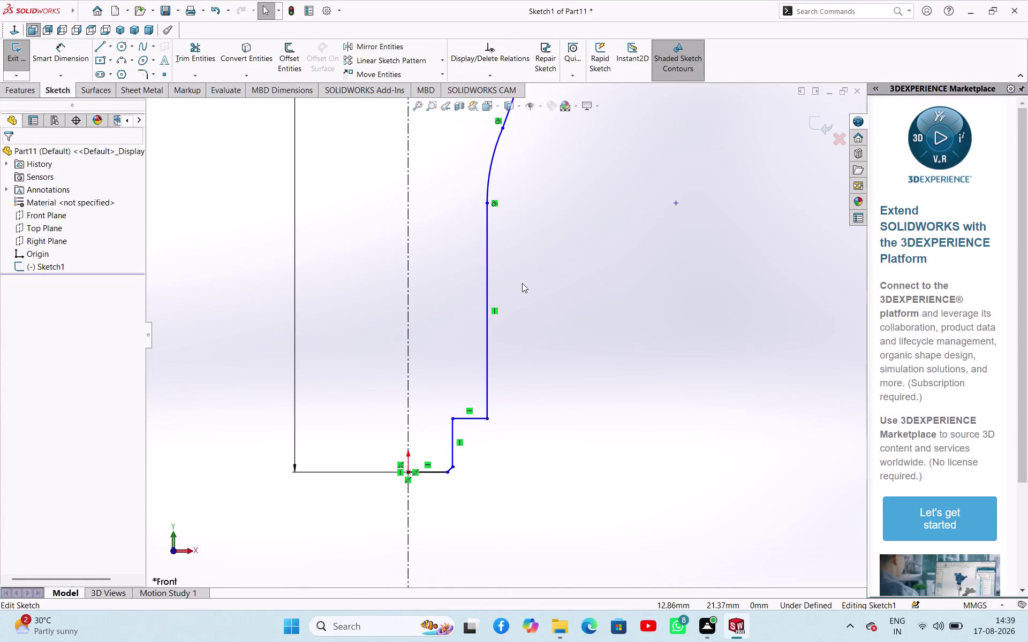
scroll(up, 3)
scroll(down, 3)
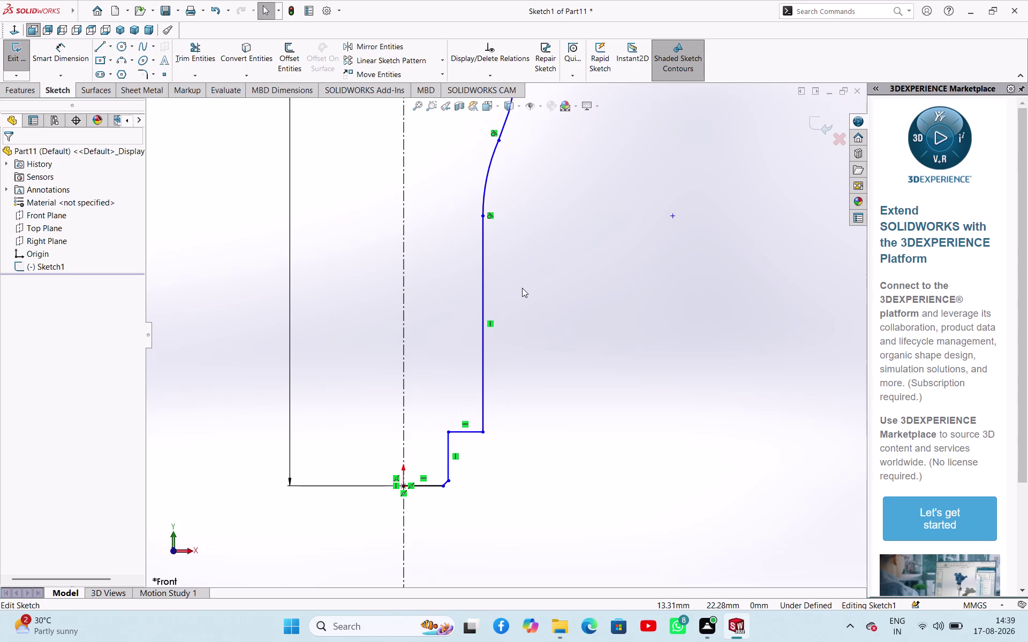
scroll(up, 3)
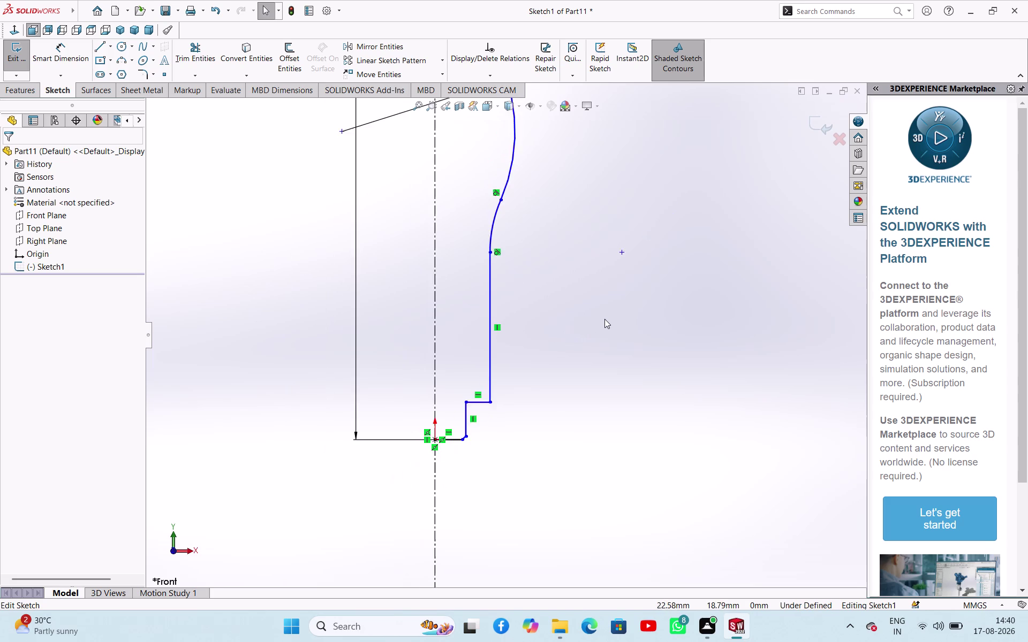
scroll(up, 3)
right_drag(586, 333, 615, 259)
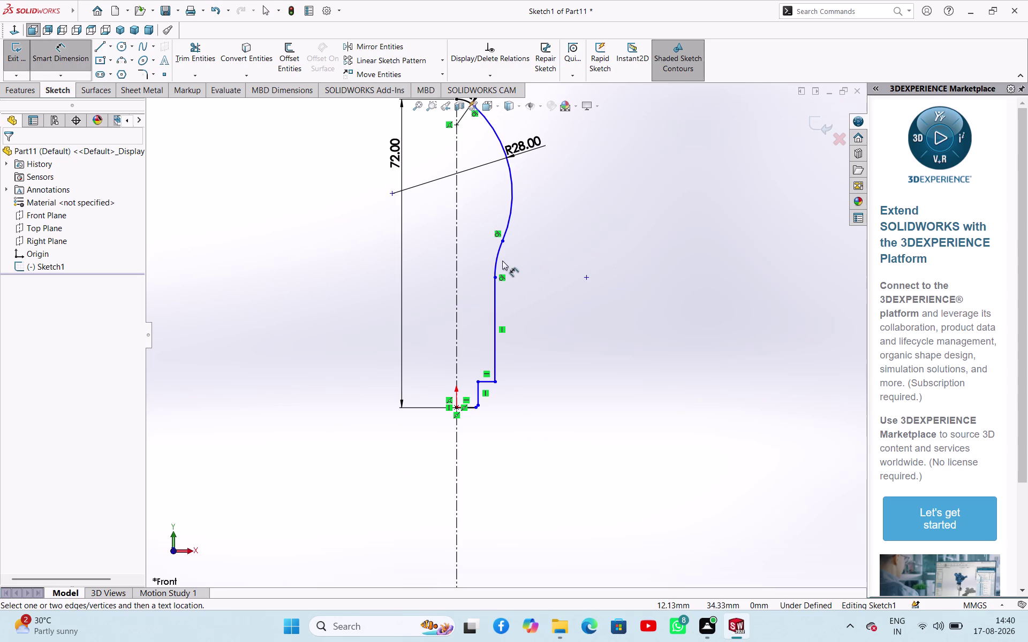
Dimension the small tangent arc above the step to a 5 mm radius.
click(497, 261)
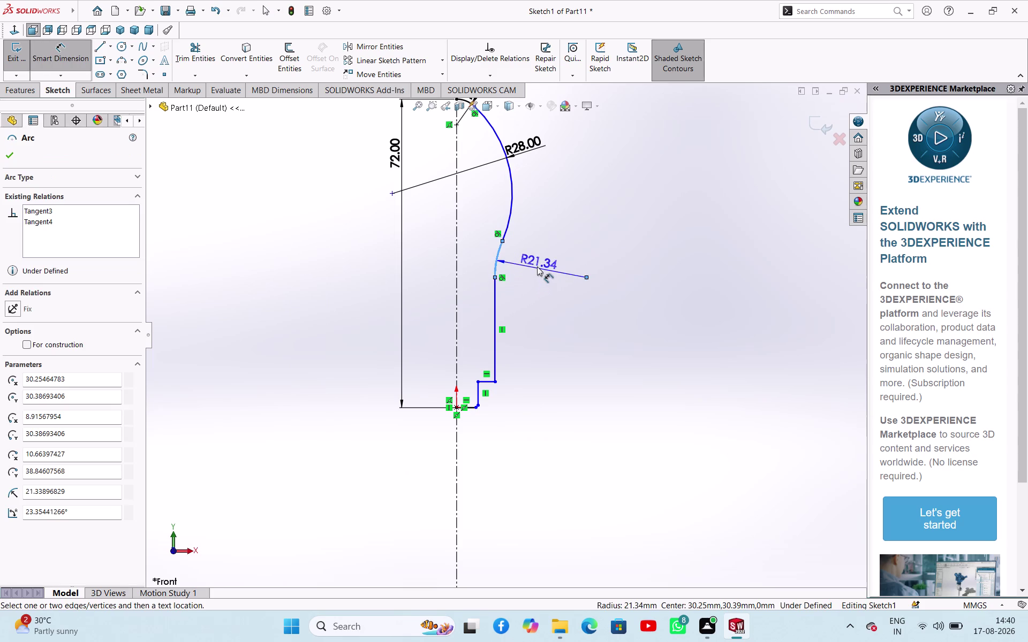
click(538, 265)
key(5)
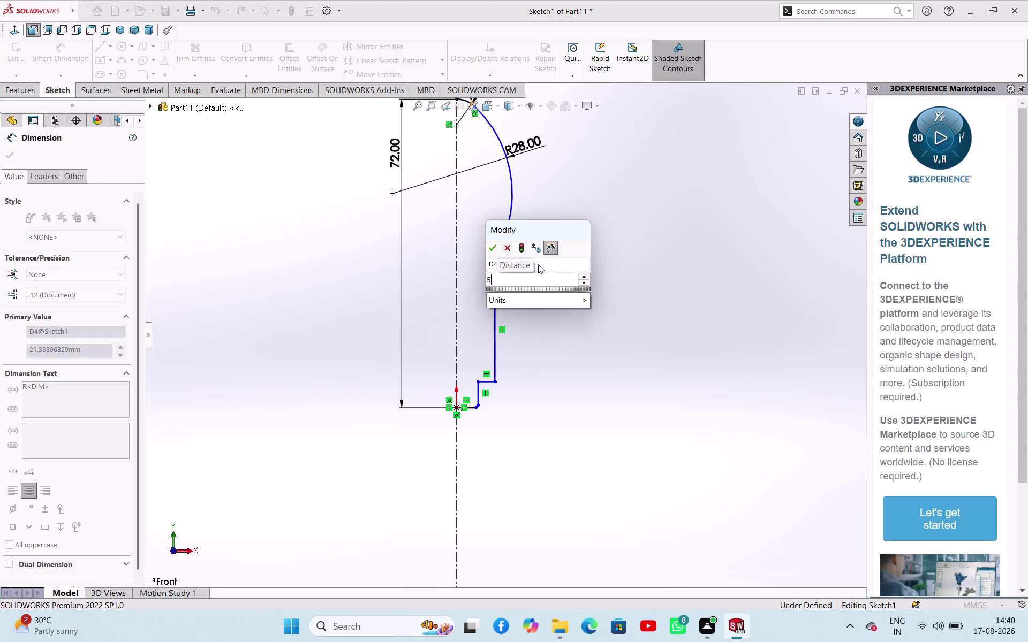
key(Return)
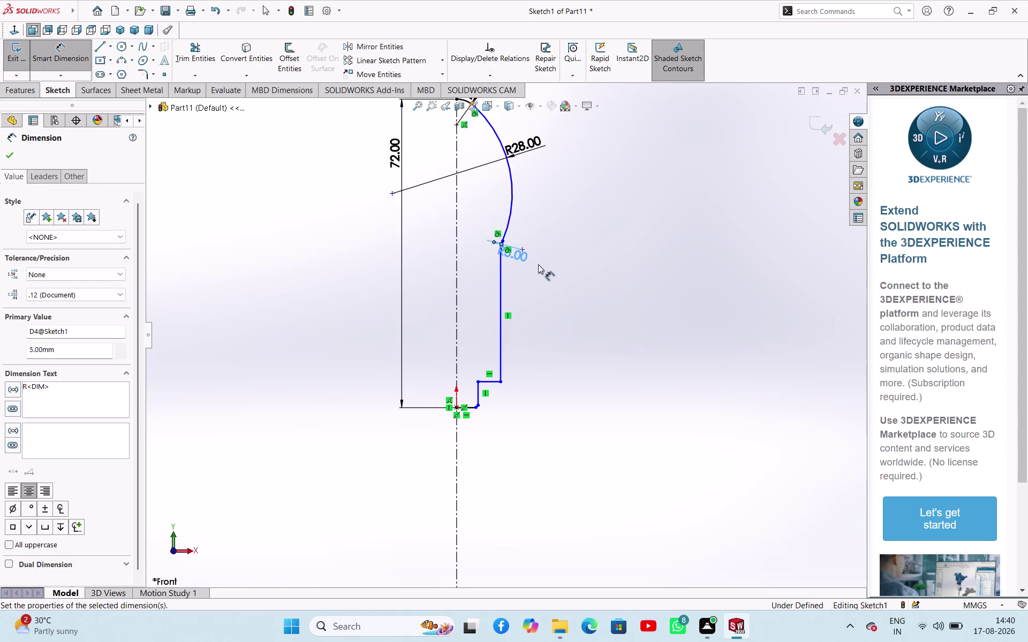
Zoom toward the base and measure the bottom step edge from the centreline.
scroll(down, 3)
scroll(up, 3)
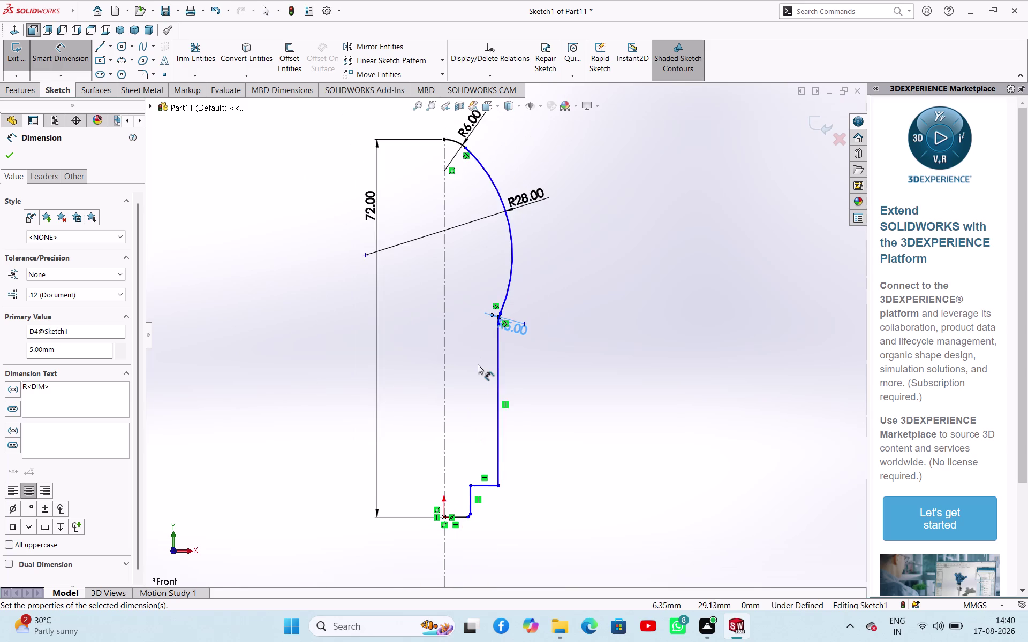
scroll(up, 3)
scroll(down, 3)
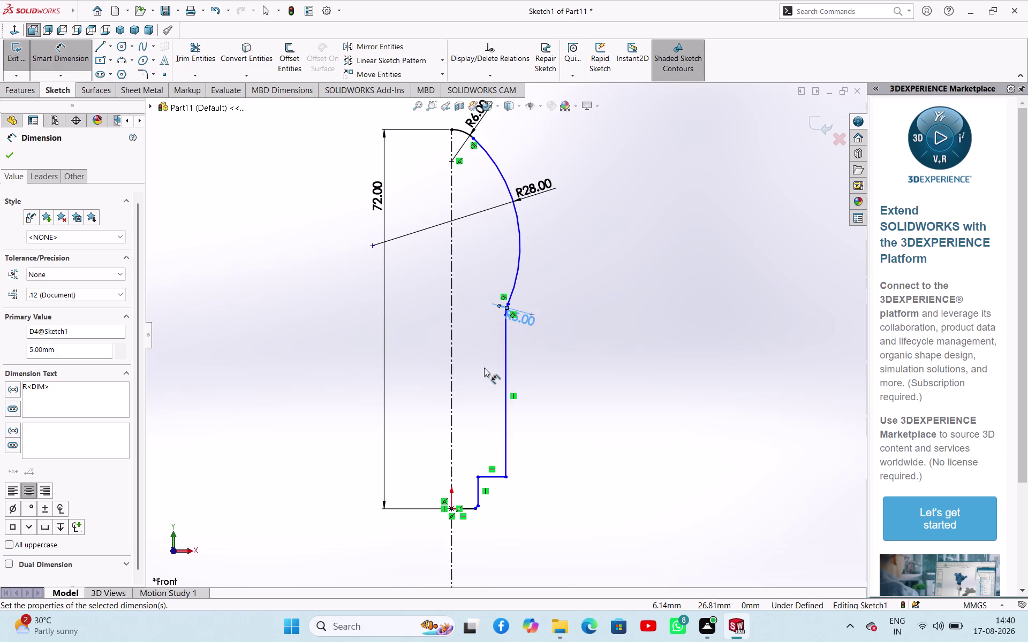
scroll(down, 3)
scroll(down, 3)
scroll(up, 3)
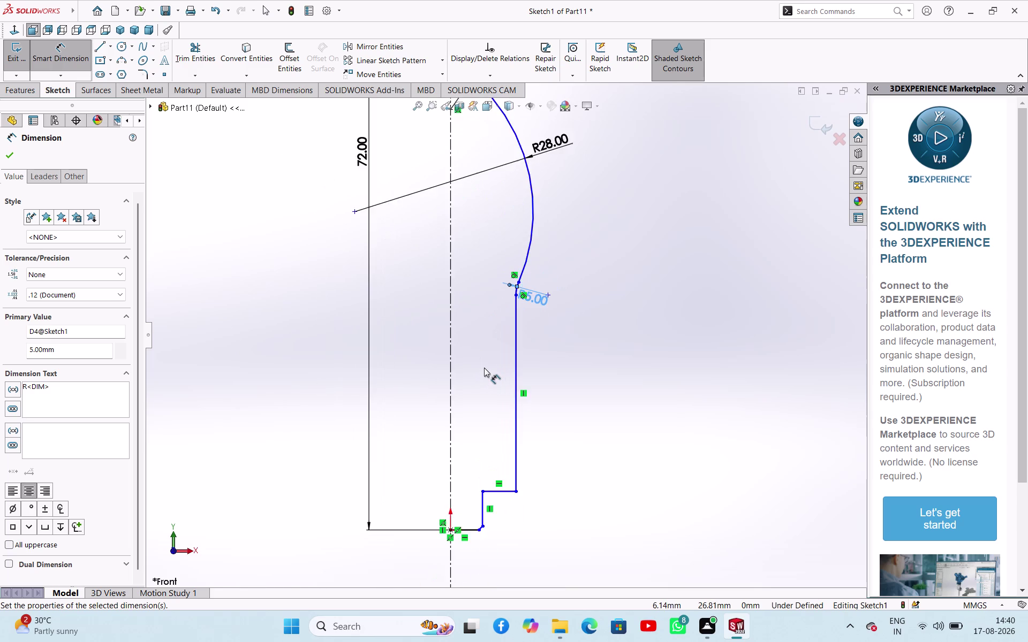
scroll(up, 3)
scroll(up, 3)
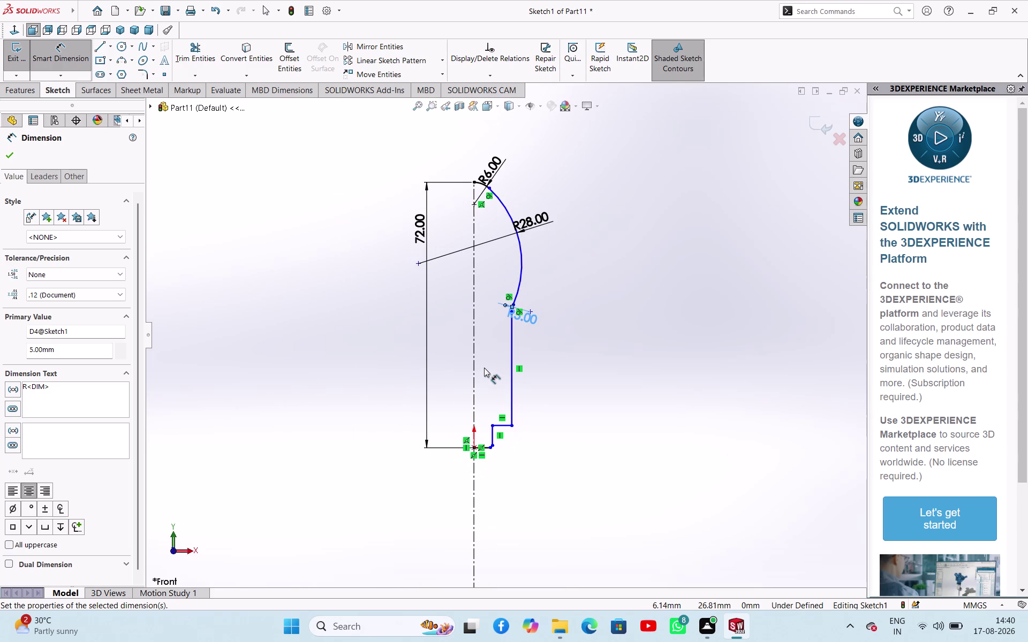
scroll(down, 3)
scroll(up, 3)
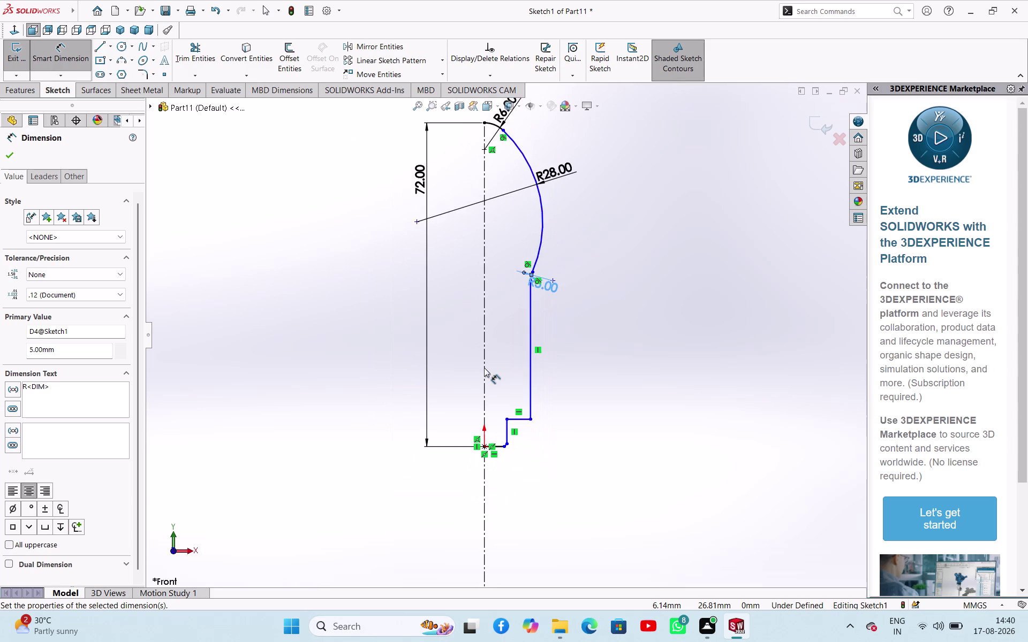
scroll(down, 3)
scroll(up, 3)
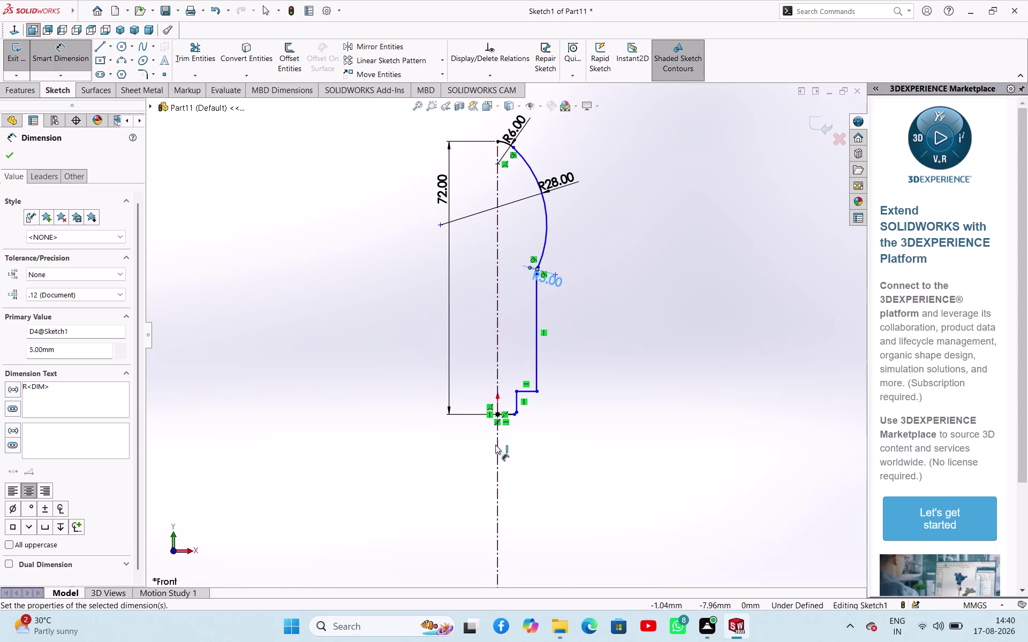
scroll(down, 3)
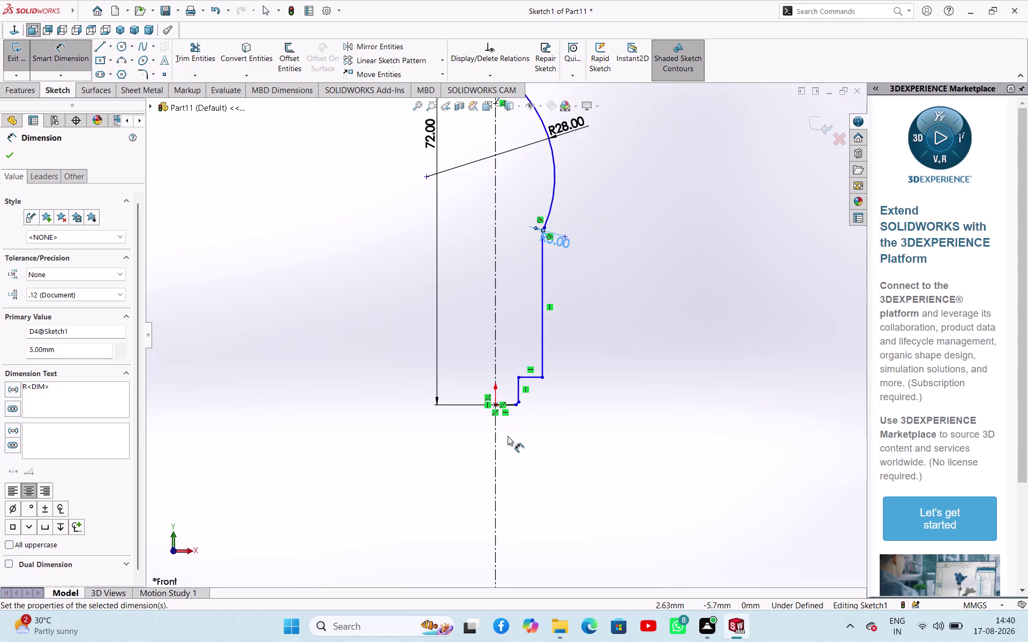
scroll(down, 3)
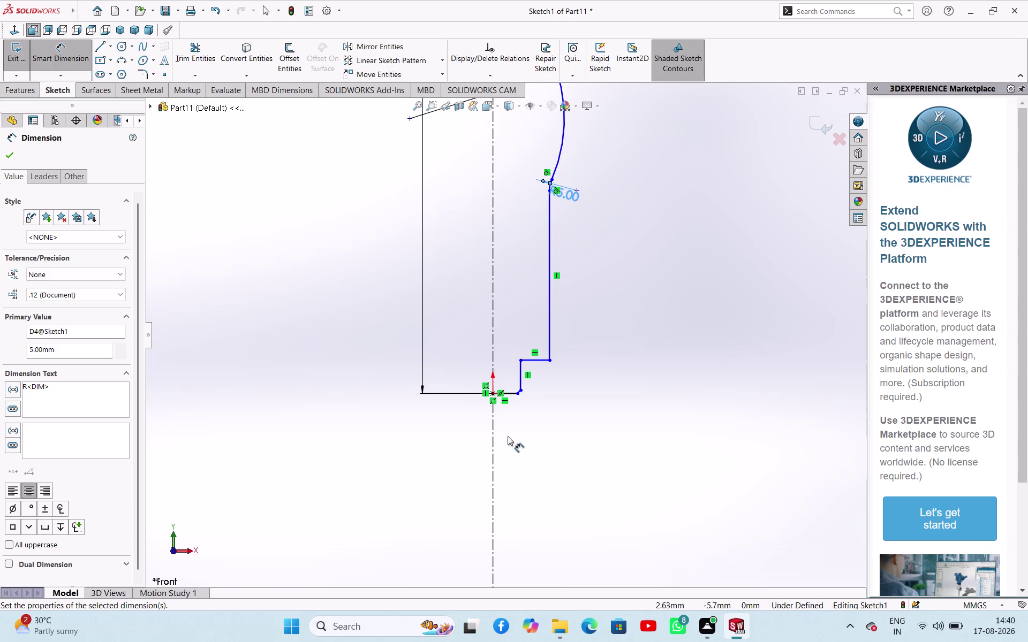
scroll(up, 3)
scroll(down, 3)
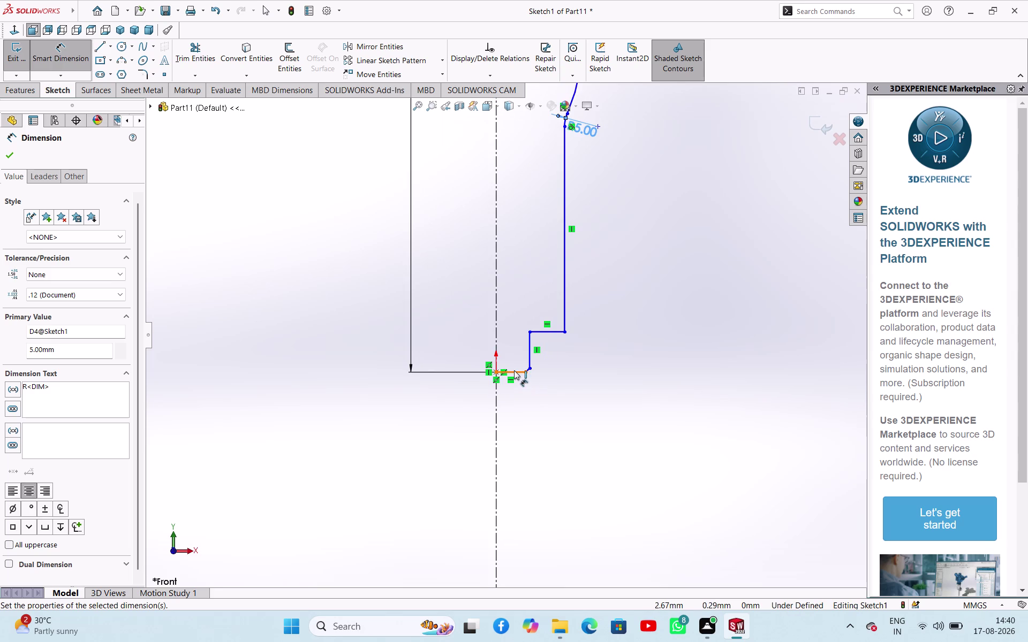
click(514, 371)
click(521, 418)
Set the bottom step to 5 mm and the tall vertical line to 8 mm from the centreline.
key(5)
key(Return)
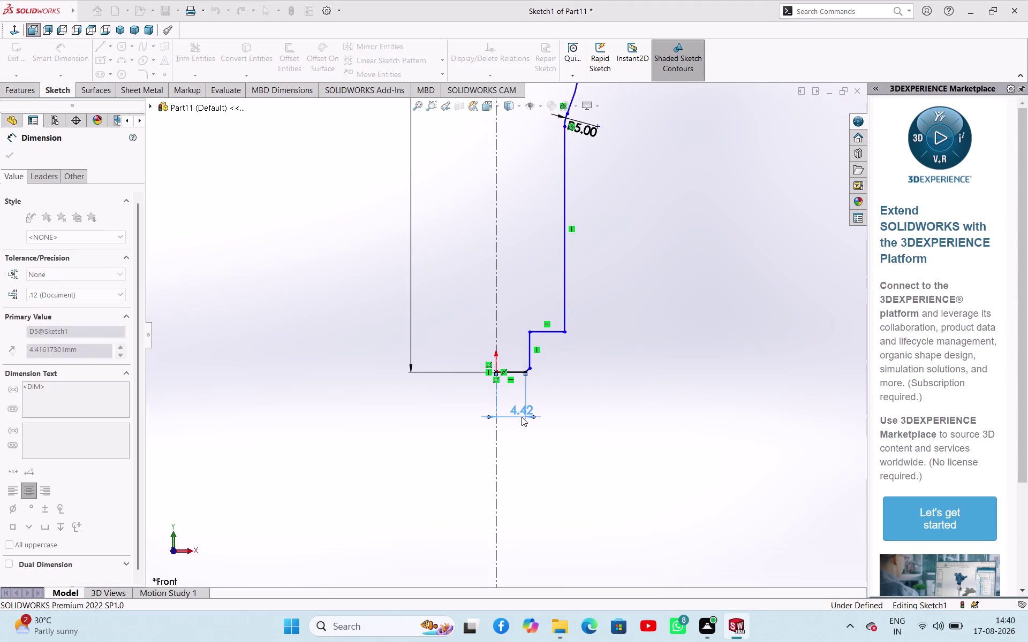
click(562, 265)
click(494, 274)
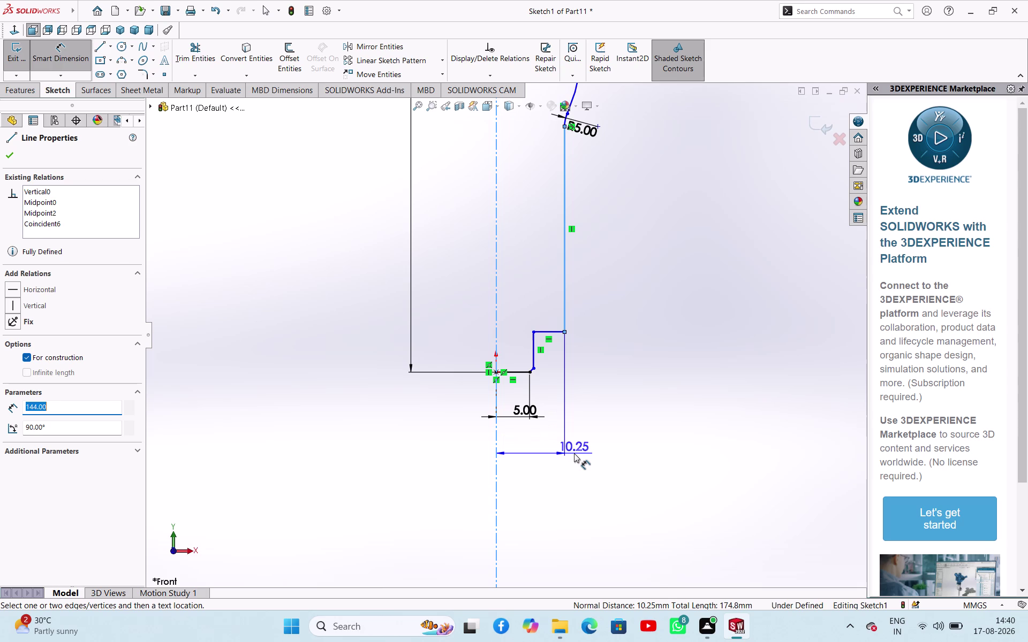
click(574, 453)
key(8)
key(Return)
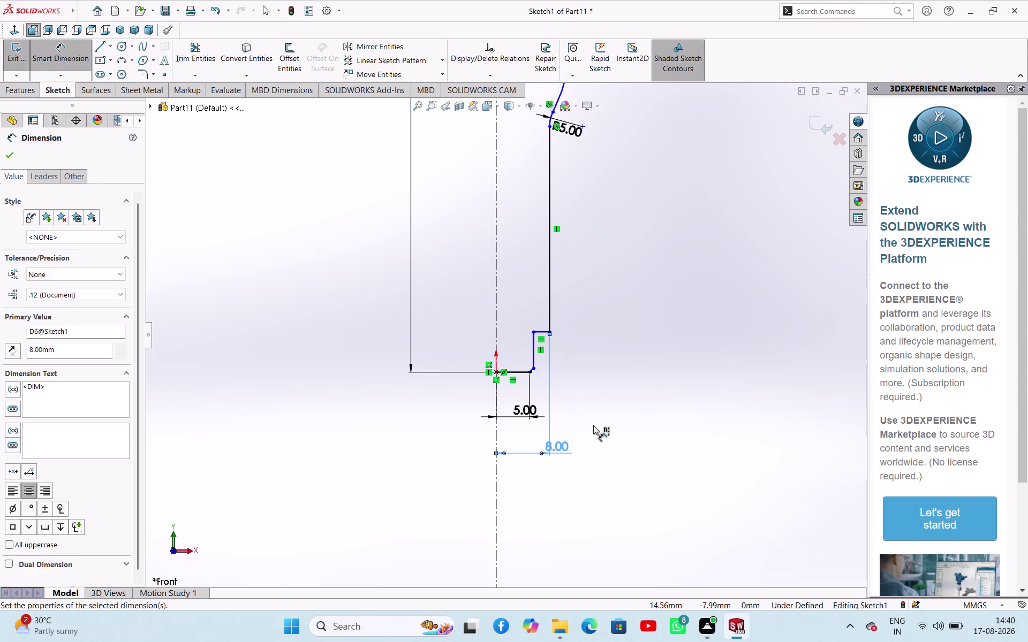
Dimension the step height between its two horizontal edges to 10 mm.
click(543, 329)
click(515, 371)
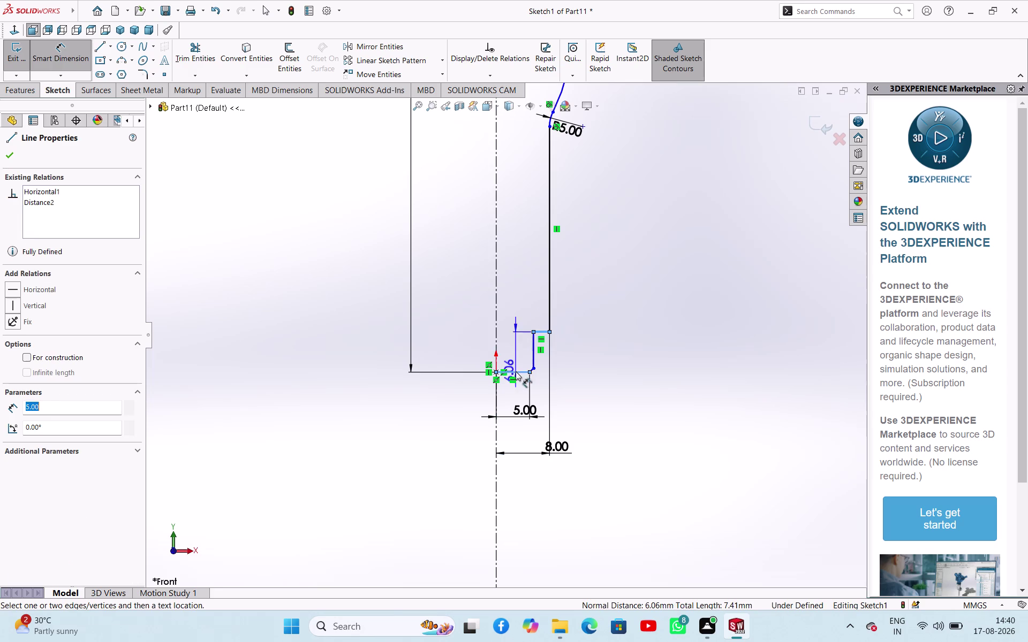
click(587, 347)
text(10)
key(Return)
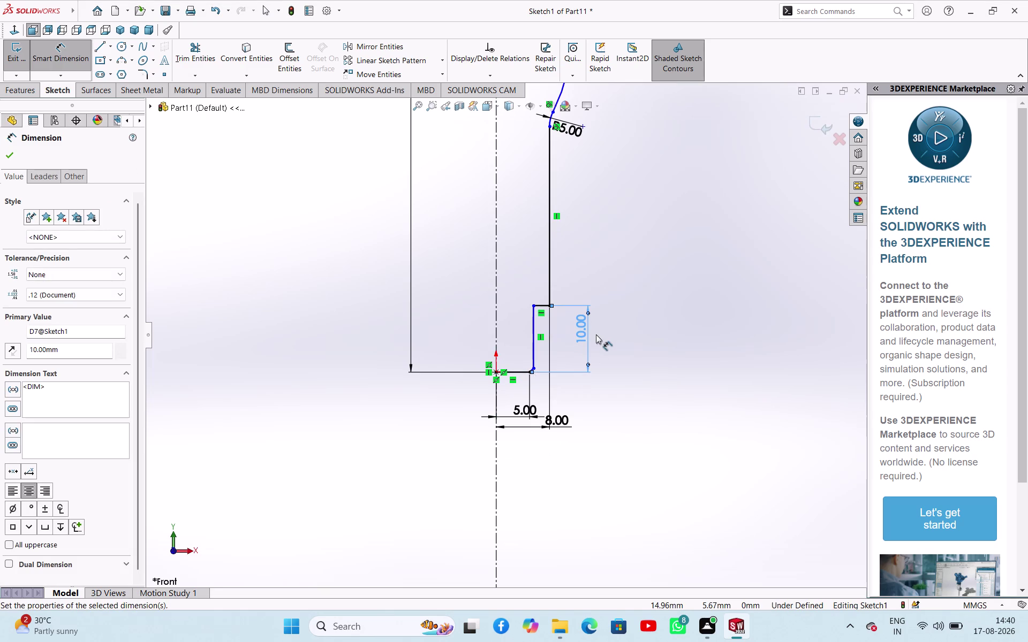
scroll(down, 3)
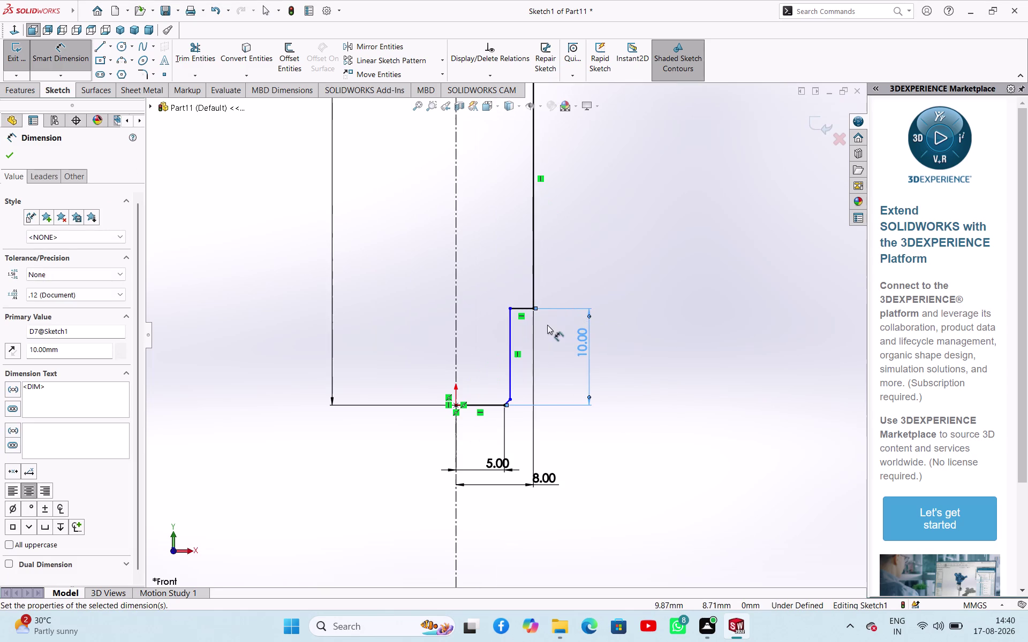
scroll(up, 3)
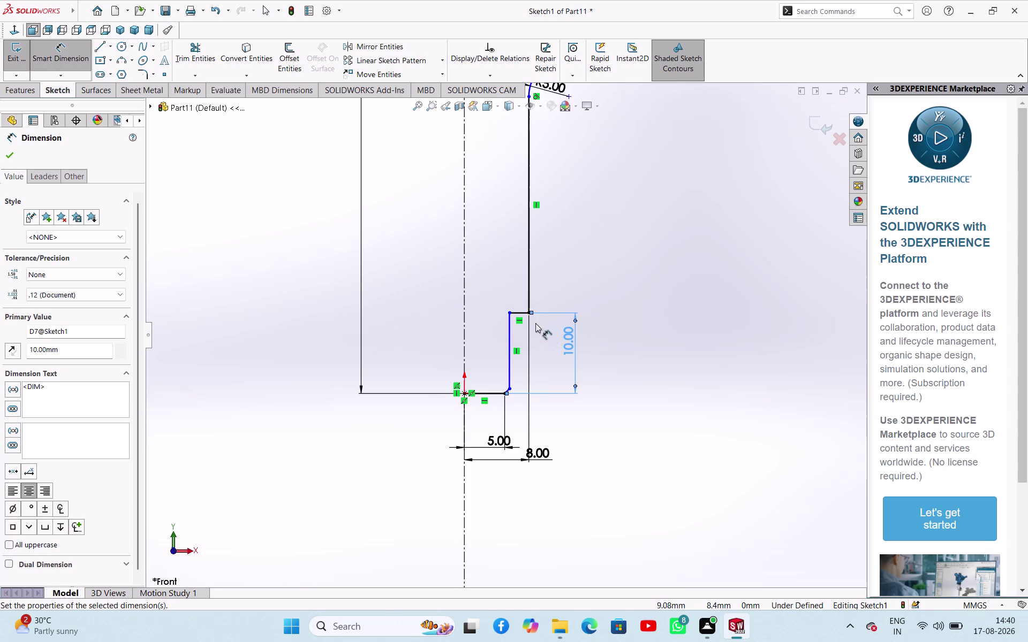
scroll(up, 3)
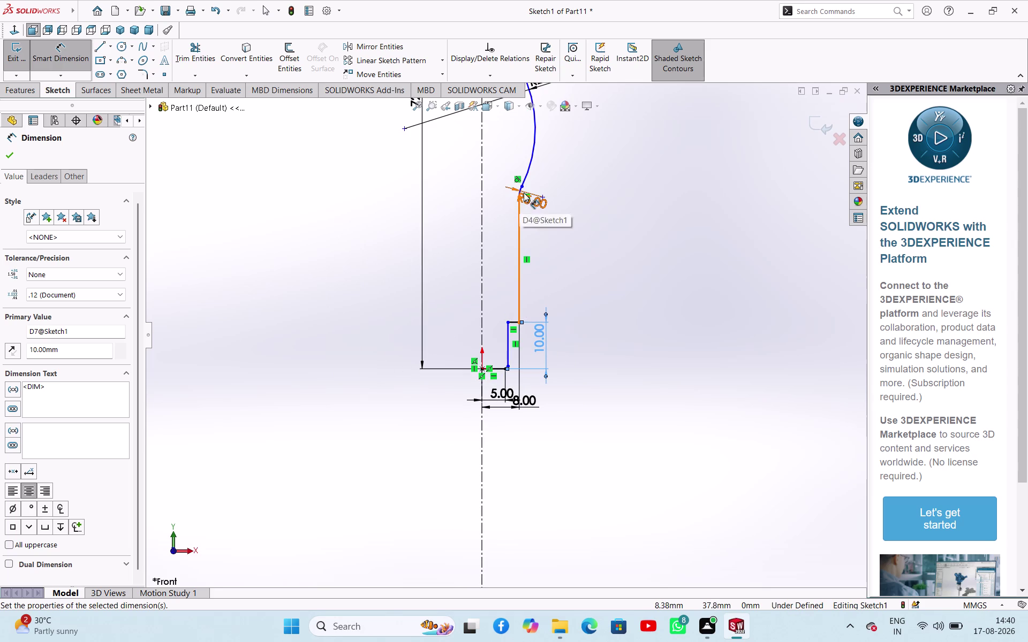
Set the tall straight section below the tangent arc to 6 mm.
click(518, 244)
click(587, 261)
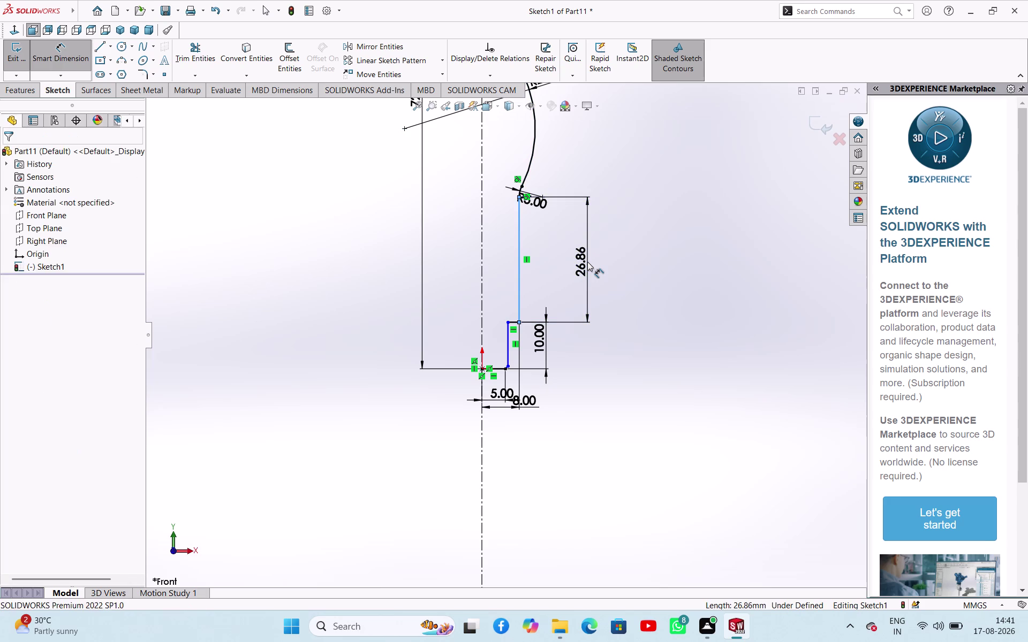
key(6)
key(Return)
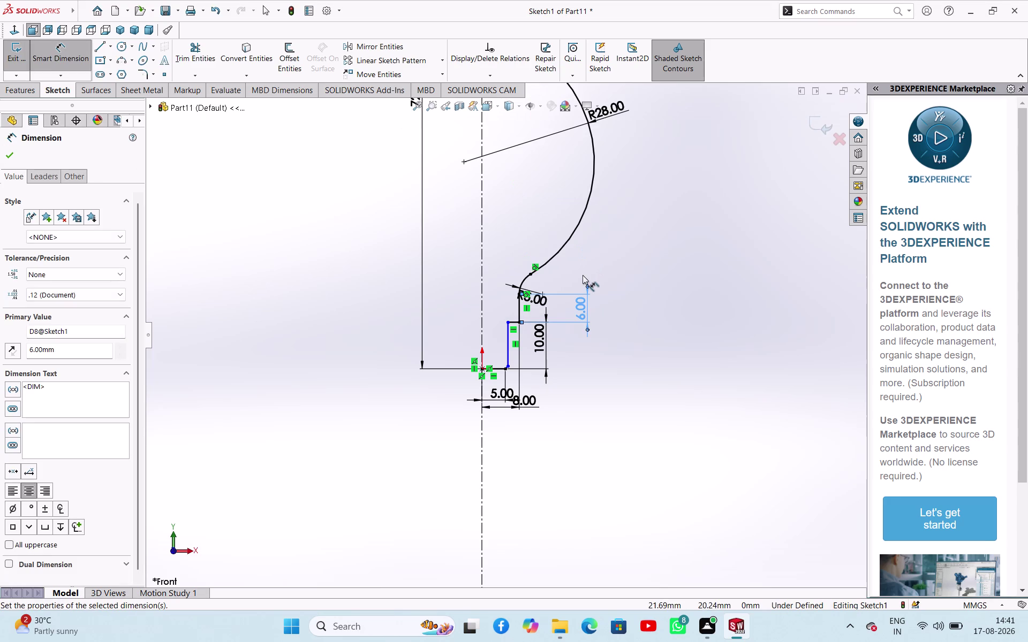
scroll(up, 3)
scroll(down, 3)
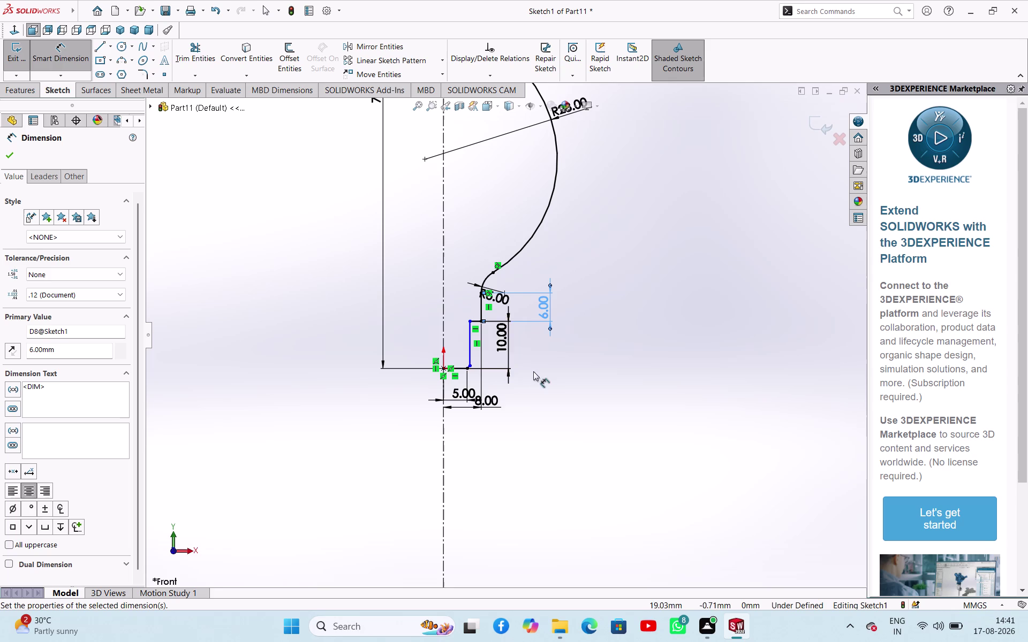
Add a 9.41 mm vertical dimension on the step's inner line.
click(468, 346)
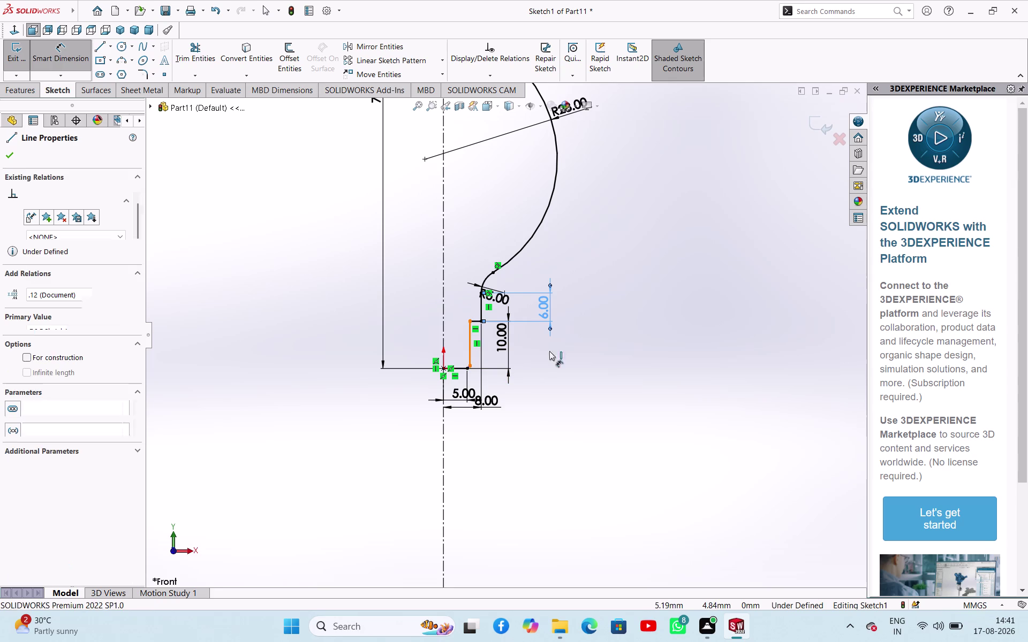
click(571, 349)
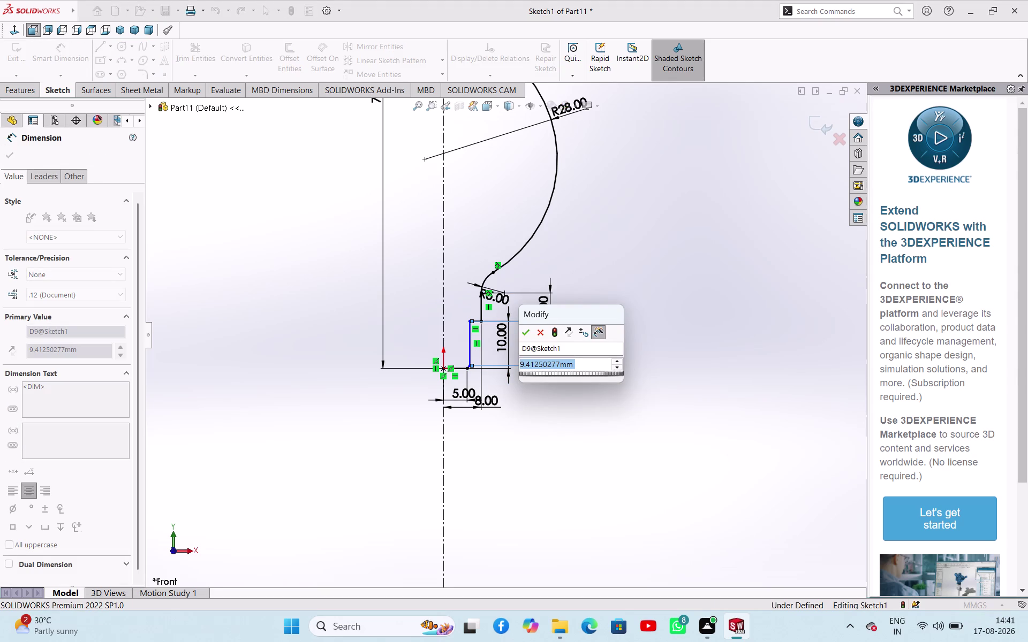
key(Escape)
key(Escape)
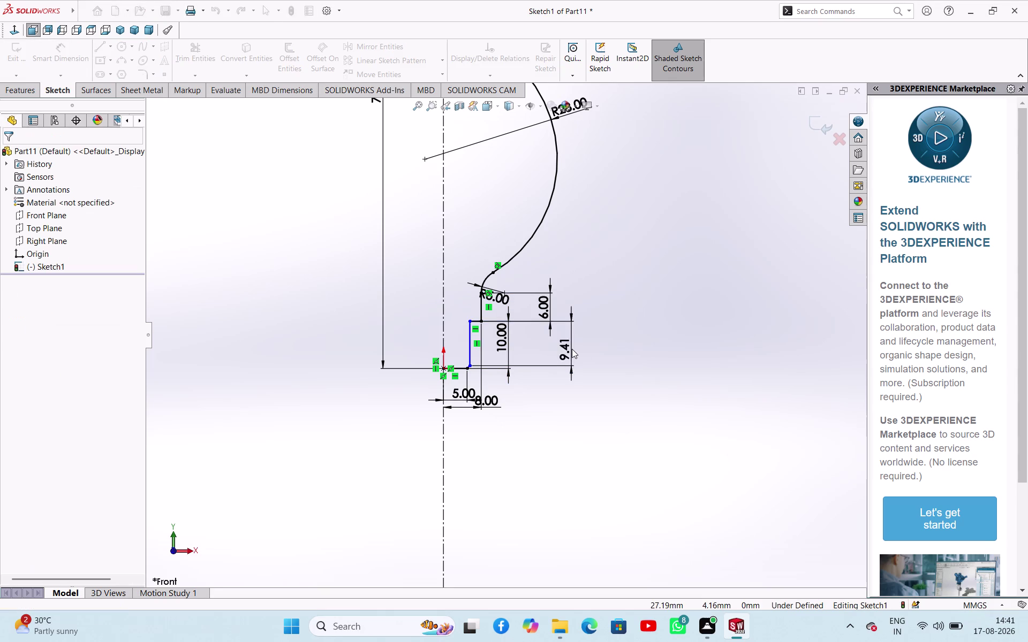
scroll(up, 3)
scroll(down, 3)
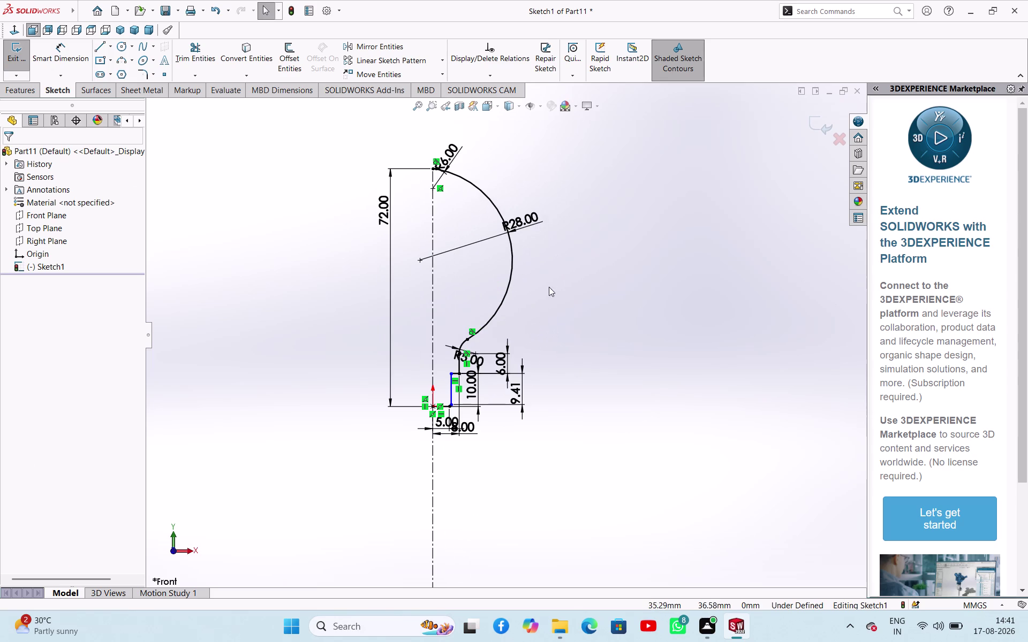
scroll(down, 3)
scroll(up, 3)
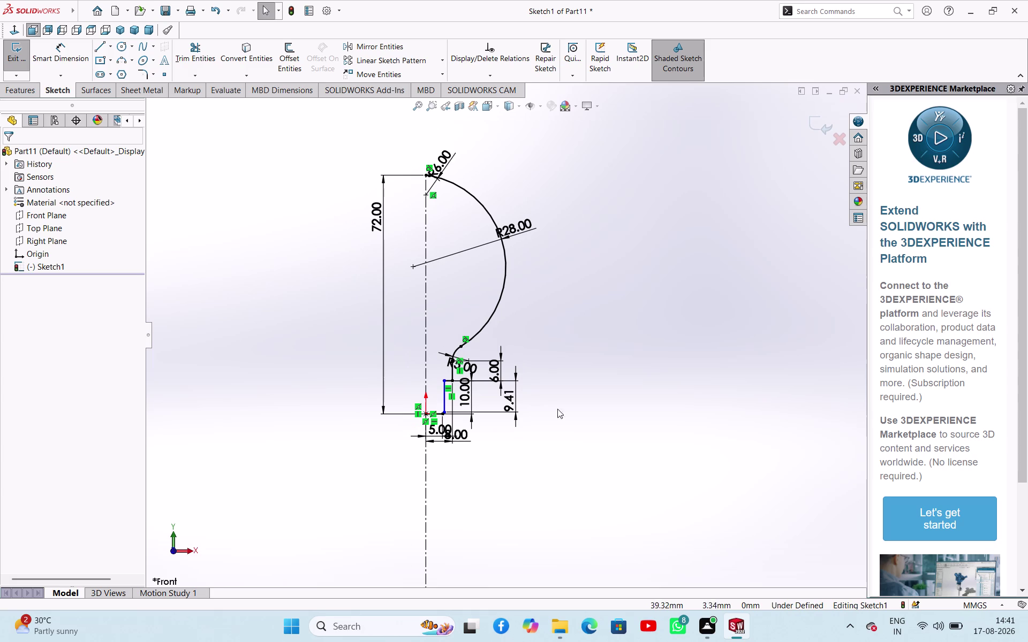
Box-select and delete the whole profile and its dimensions, keeping only the centreline.
drag(558, 419, 609, 261)
key(Delete)
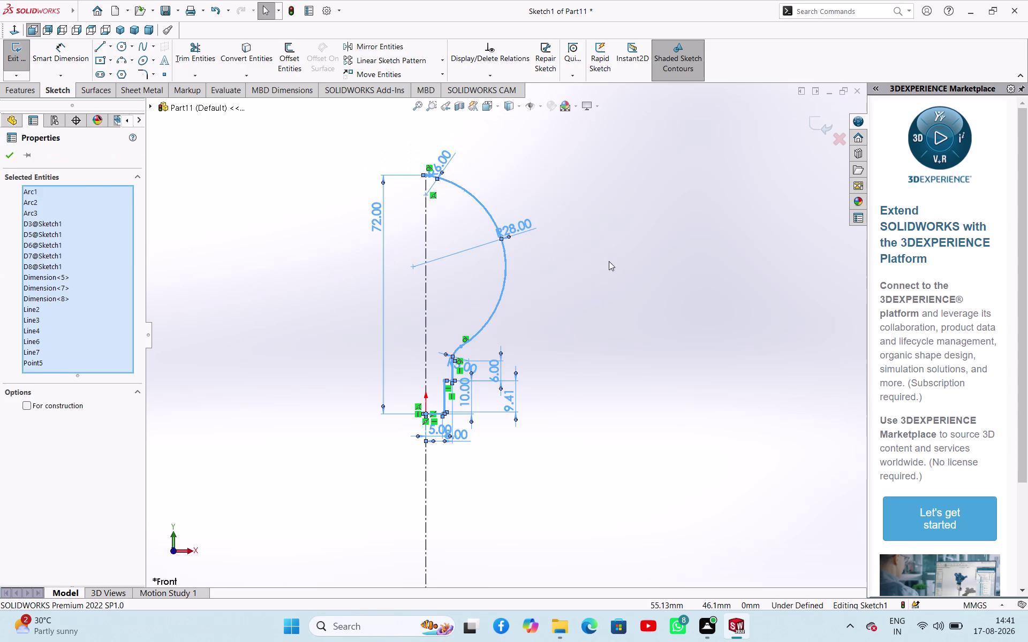
click(503, 420)
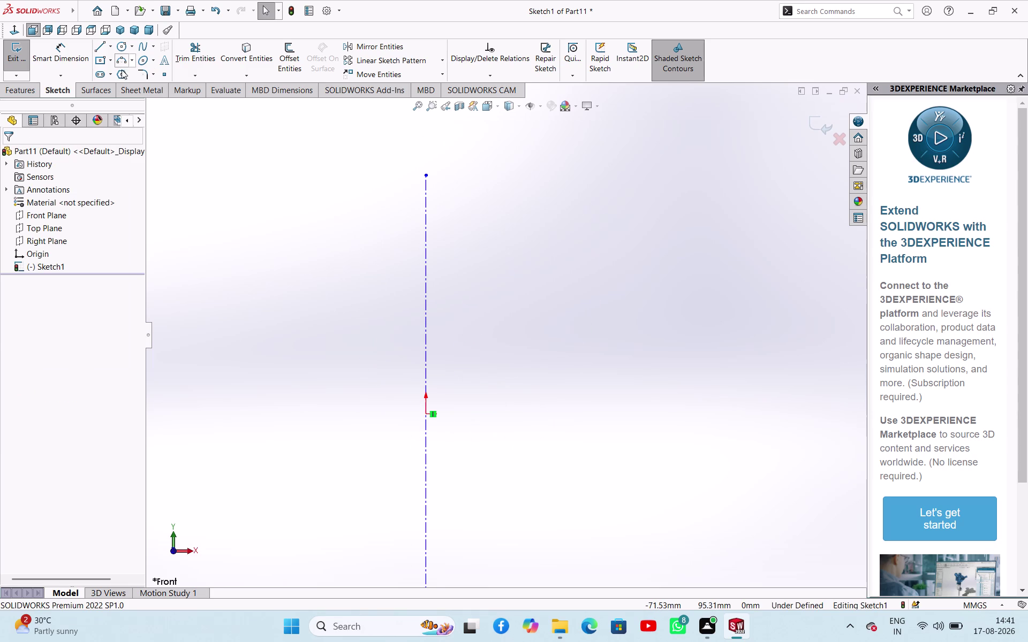
click(100, 51)
scroll(down, 3)
scroll(down, 3)
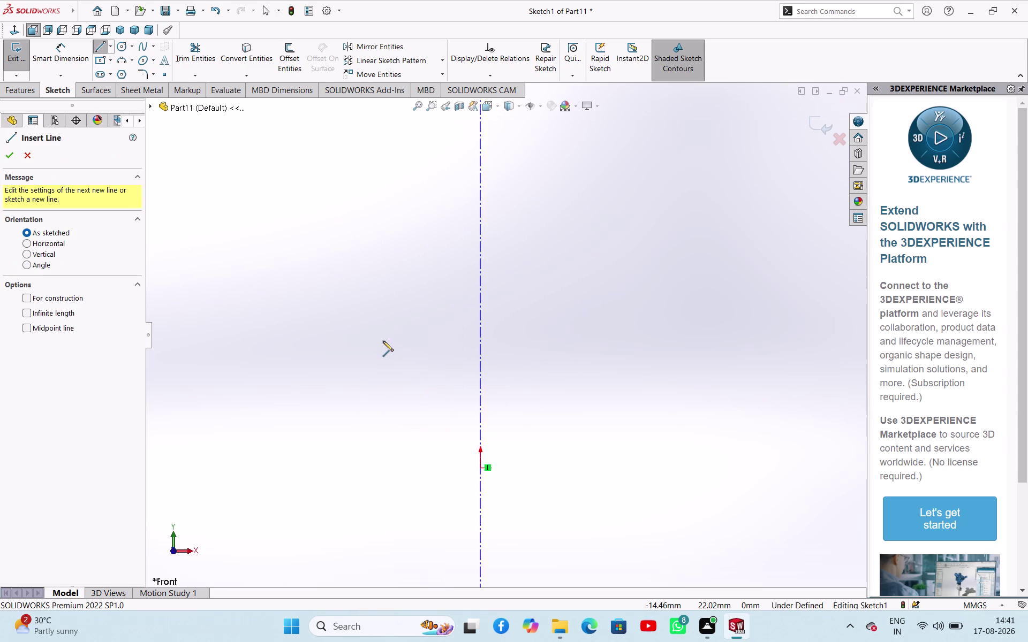
Draw a new base line, short chamfer, vertical rise and sloped line from the origin.
click(480, 468)
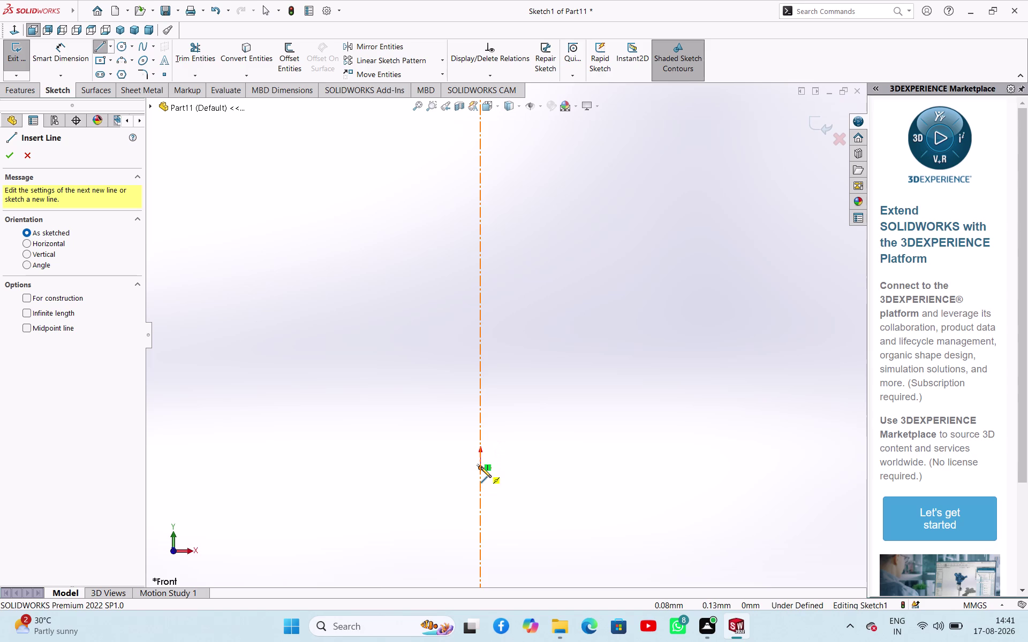
click(537, 468)
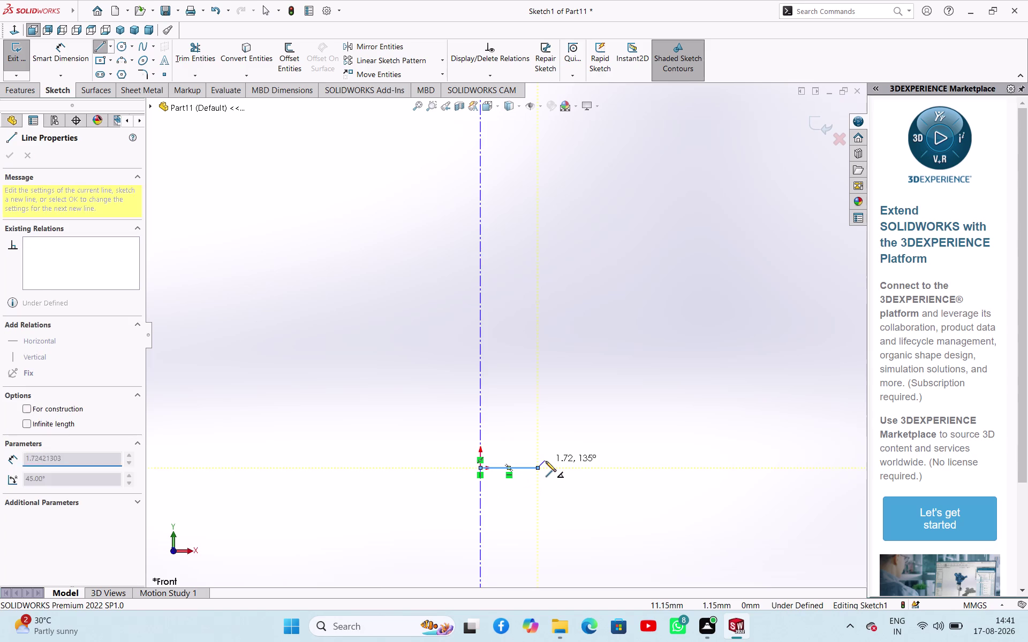
click(548, 458)
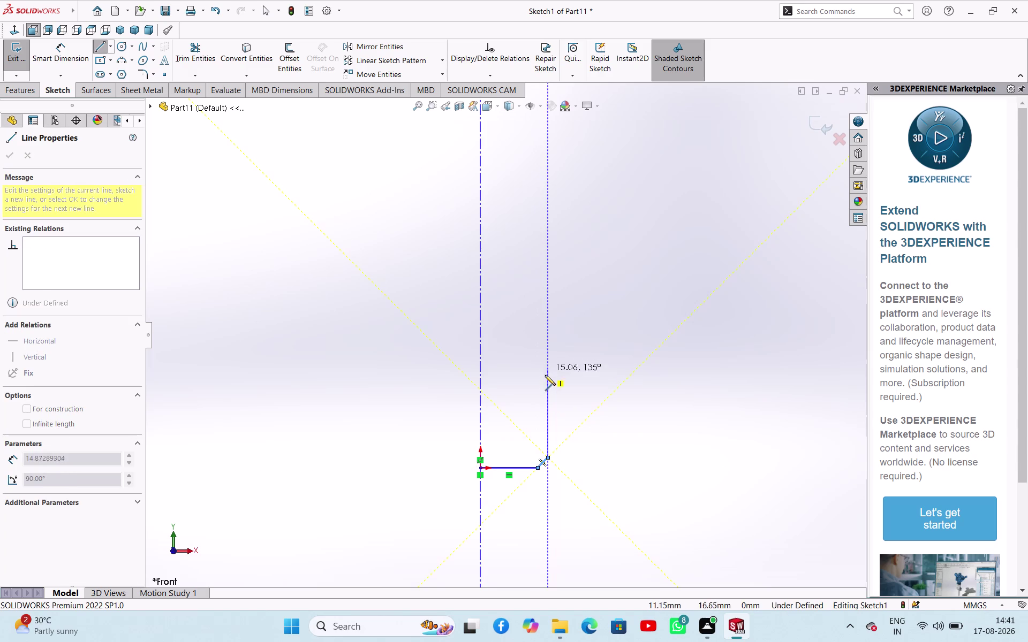
click(547, 386)
right_click(599, 380)
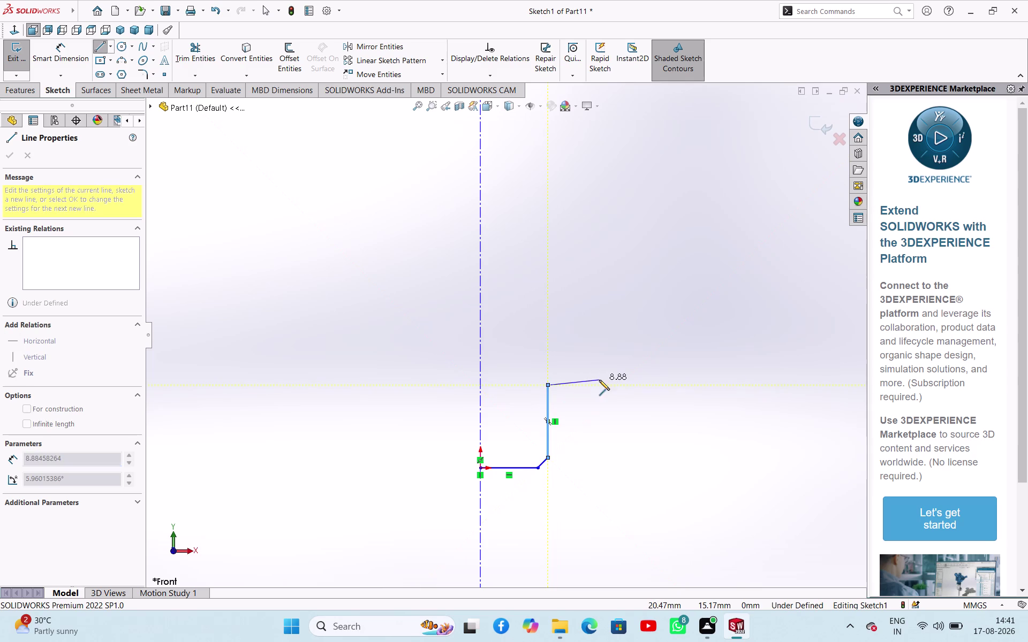
click(609, 386)
Start an offset dimension between the vertical line and the centreline.
right_drag(630, 423, 639, 335)
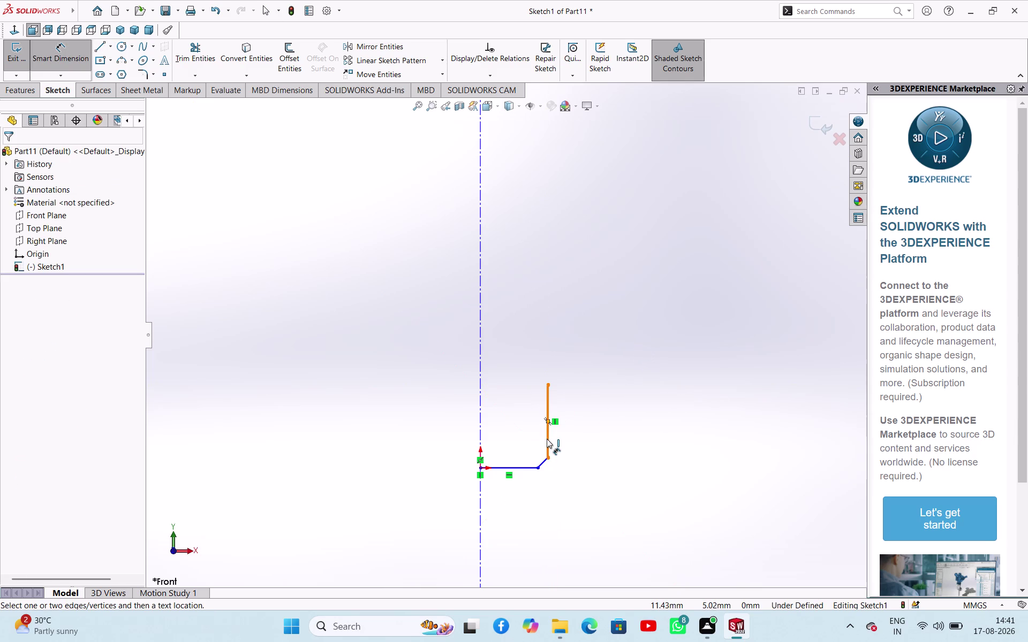
click(547, 439)
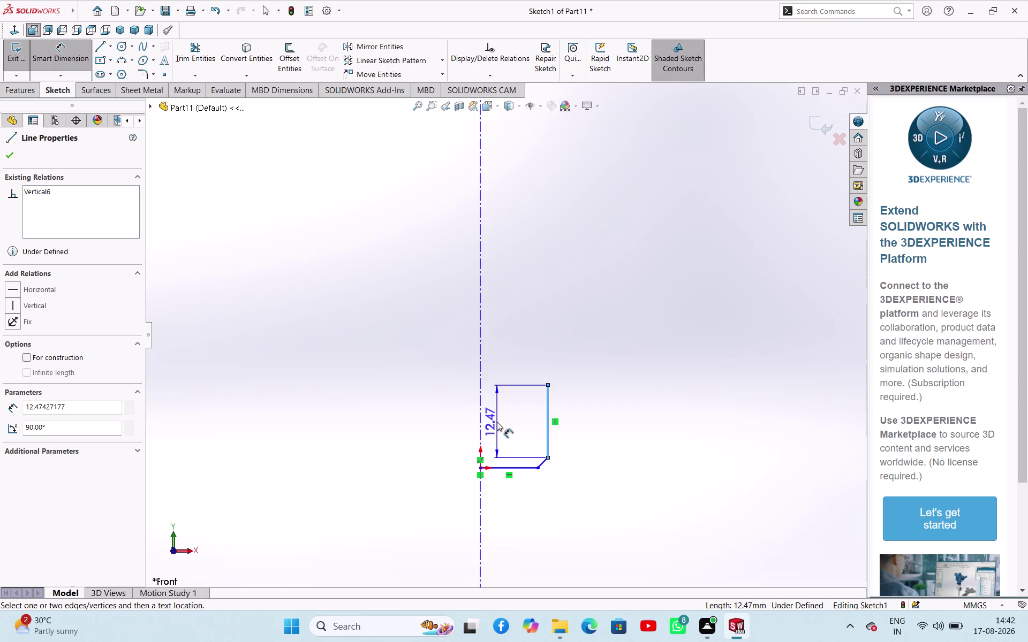
click(477, 403)
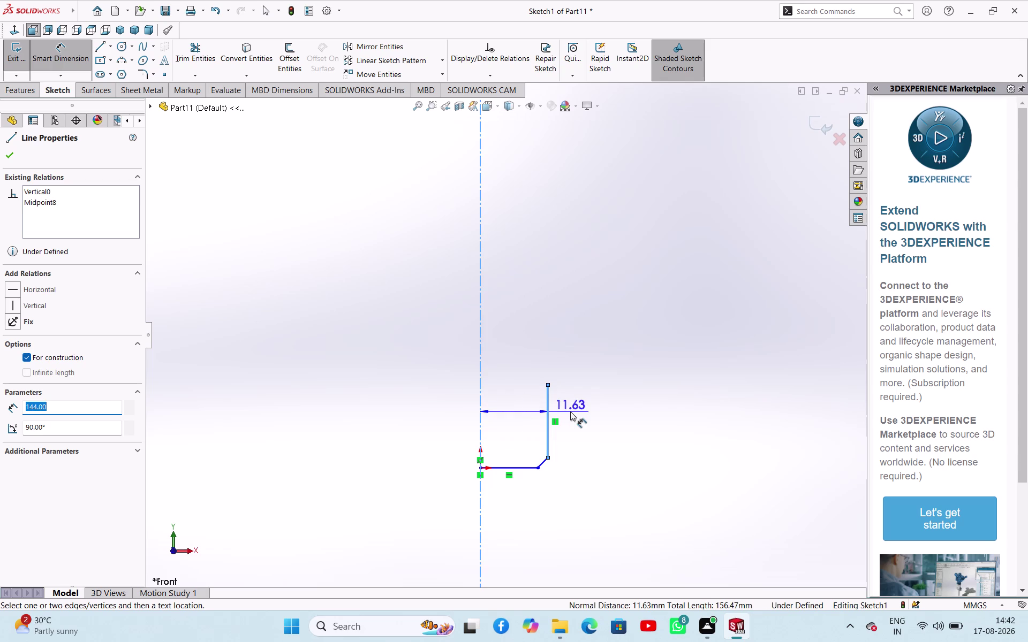
Set the vertical line's offset from the centreline to 8 mm and the step height to 1 mm.
click(571, 412)
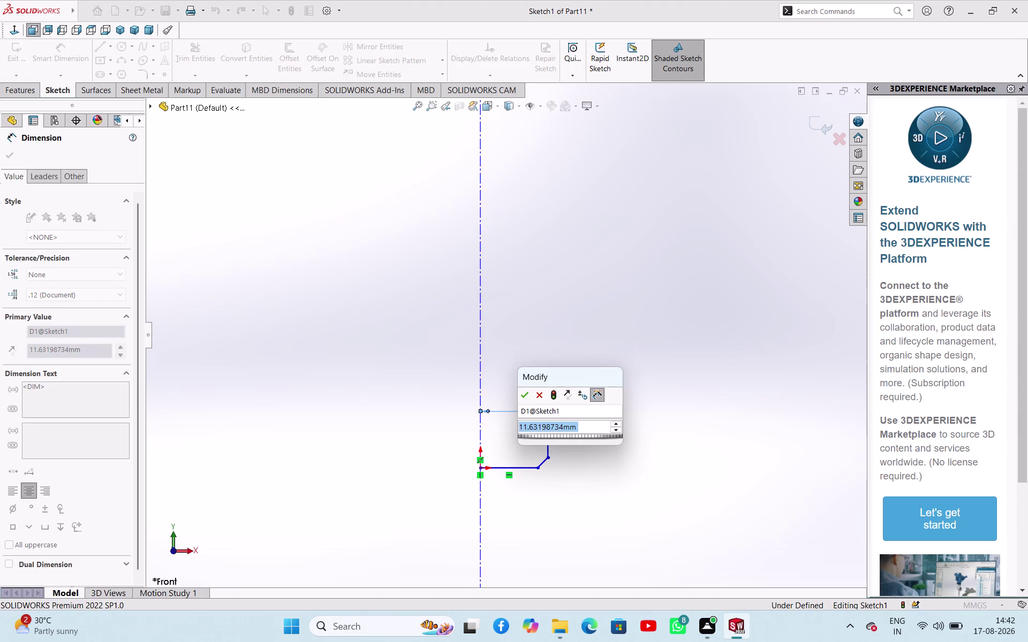
key(8)
key(Return)
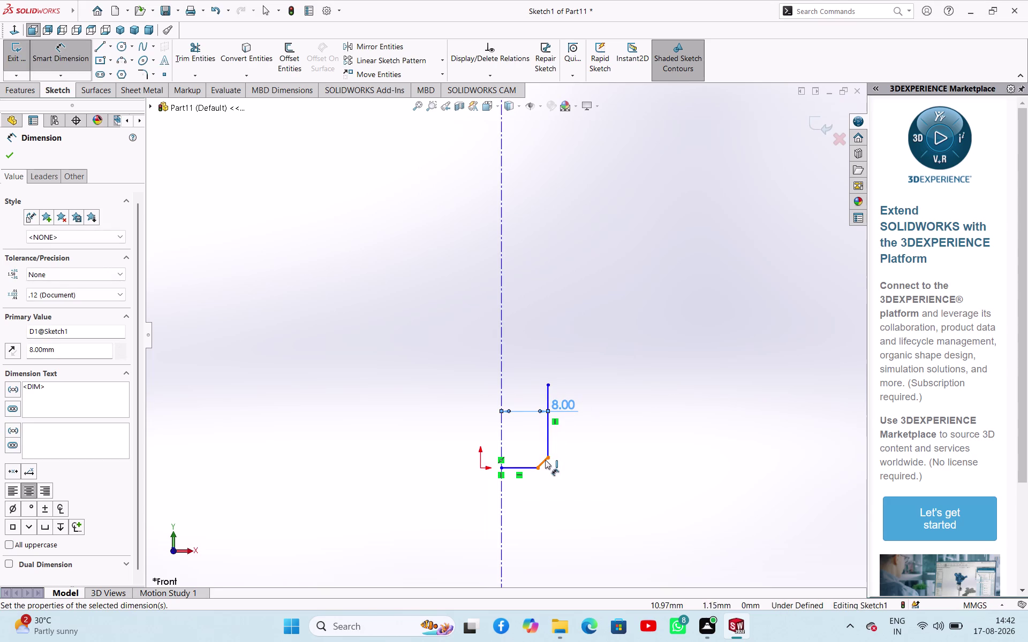
click(547, 459)
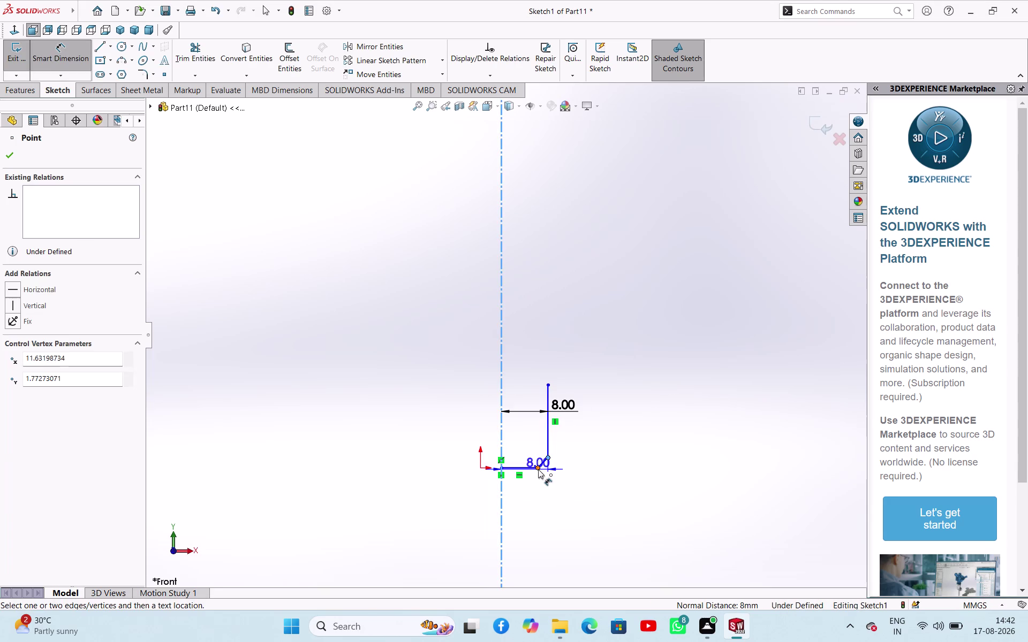
click(538, 469)
click(585, 461)
key(1)
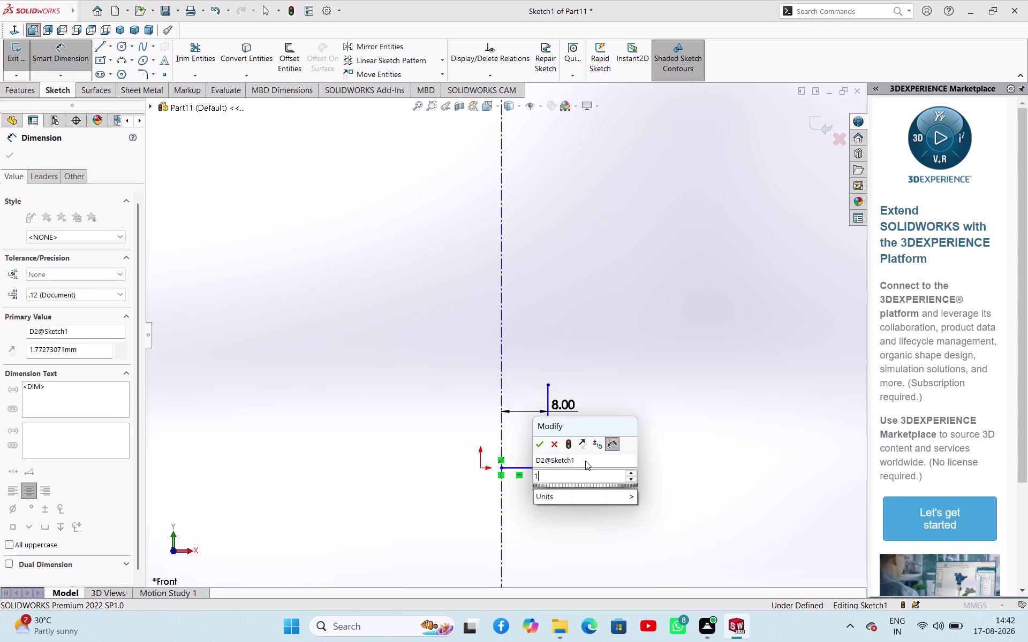
key(Return)
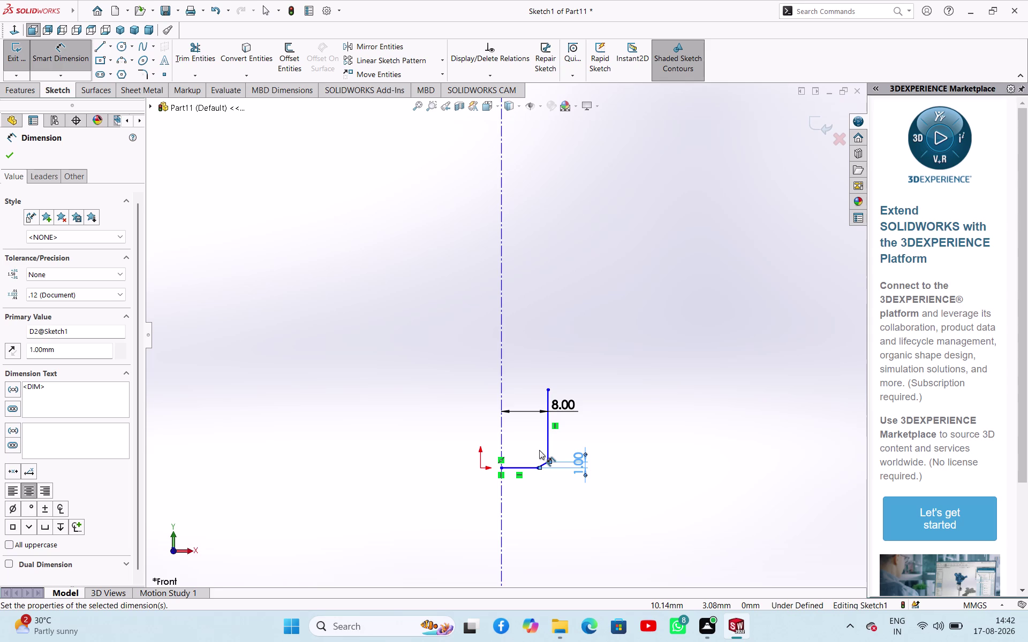
Dimension the base line length to 7 mm.
click(525, 465)
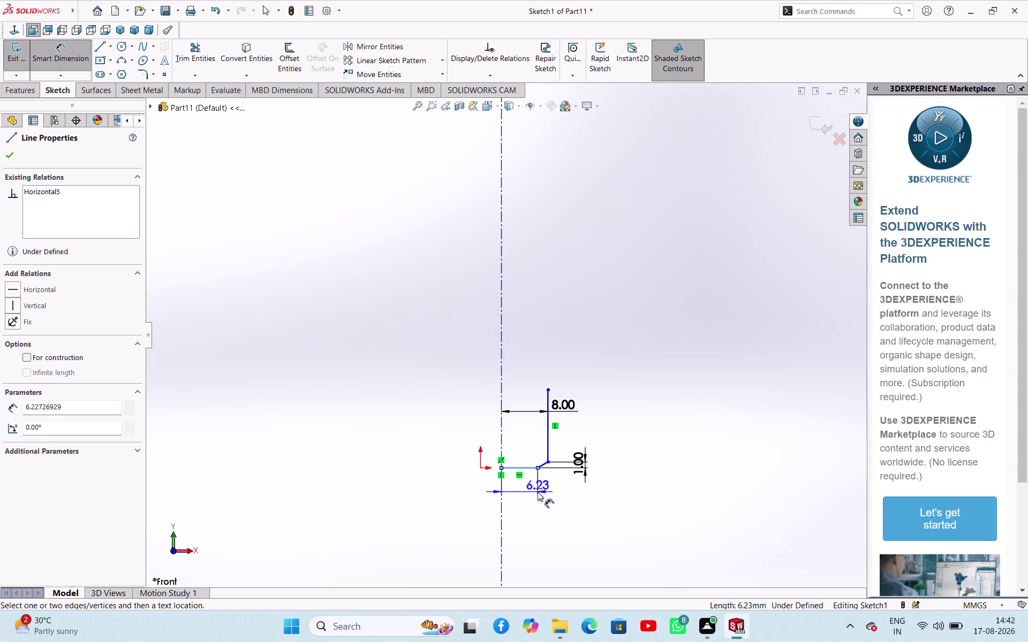
click(537, 493)
key(7)
key(Return)
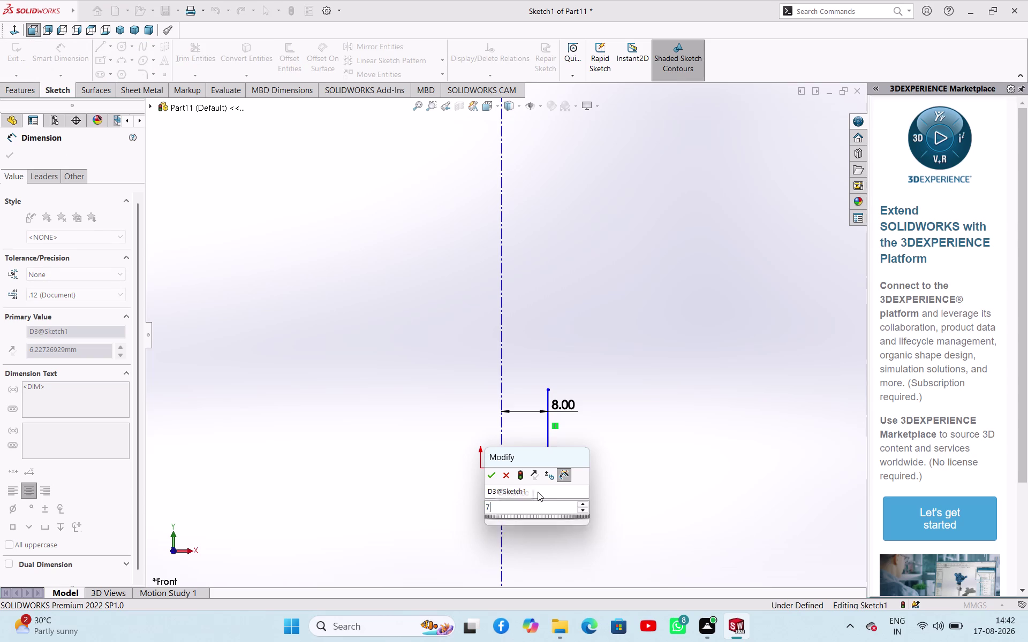
click(604, 420)
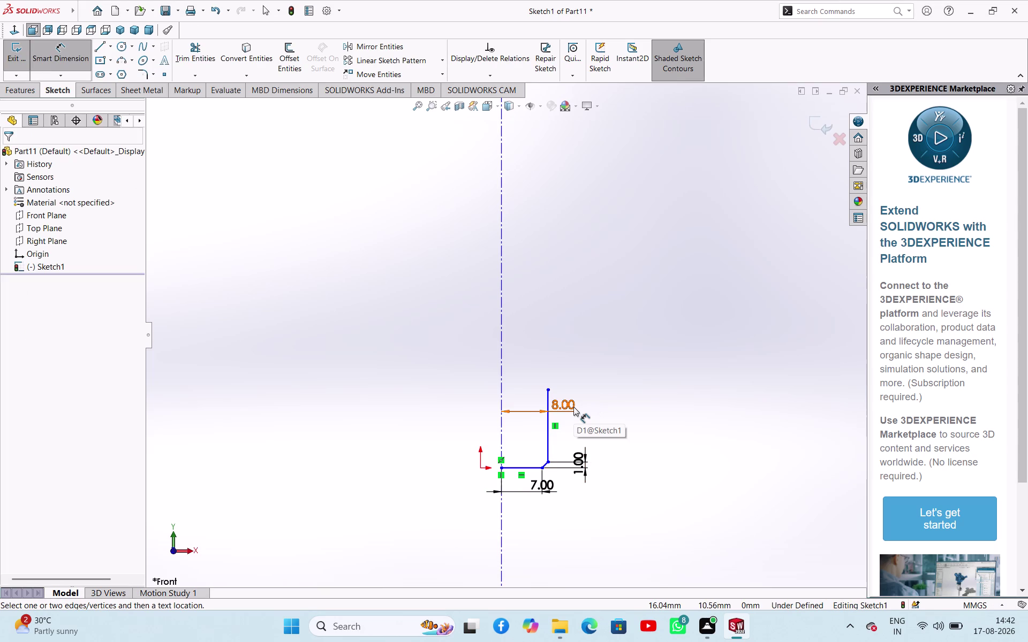
Add a 10 mm height from the base line to the vertical line's top.
click(546, 391)
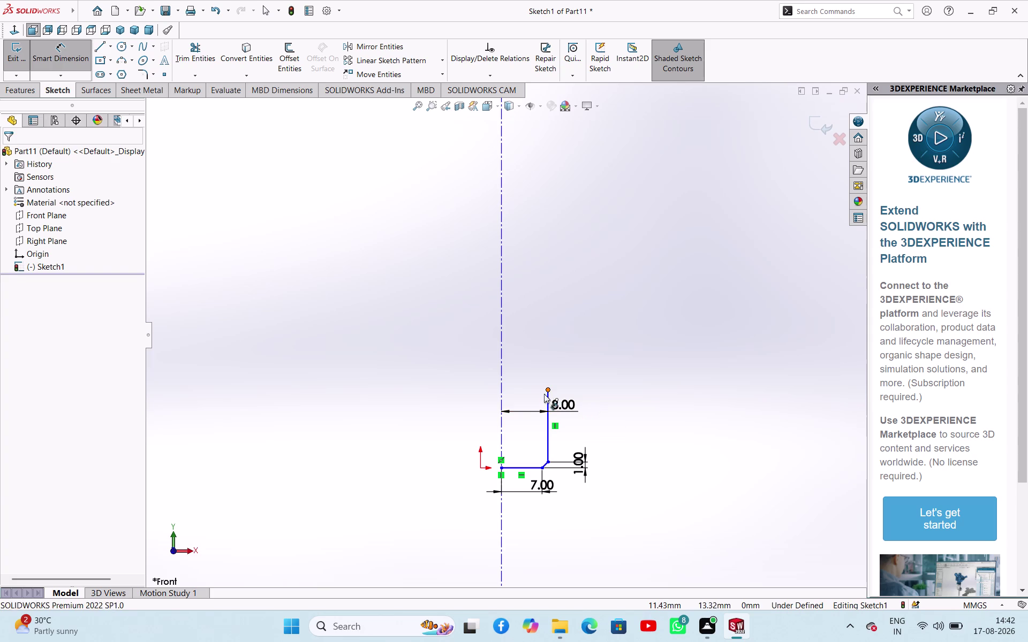
click(526, 469)
click(664, 449)
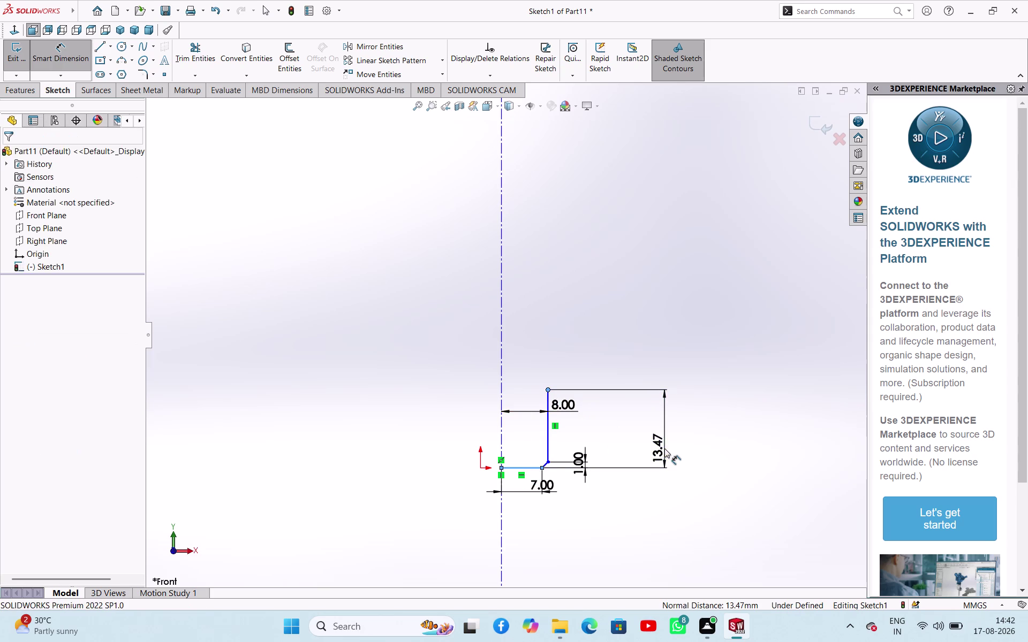
text(10)
key(Return)
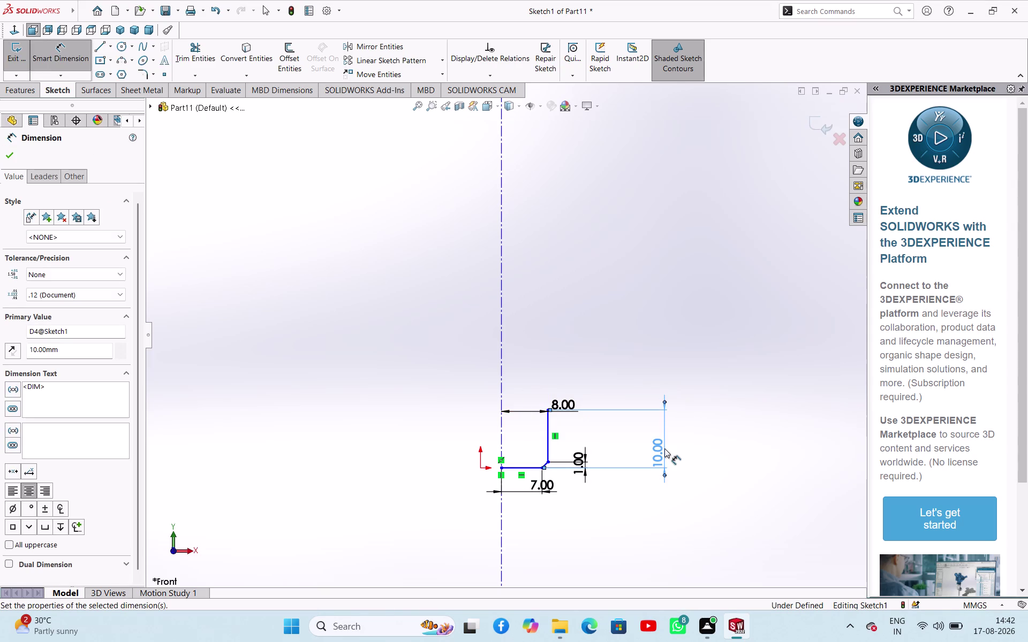
Return to plain selection and reposition the view of the profile.
scroll(down, 3)
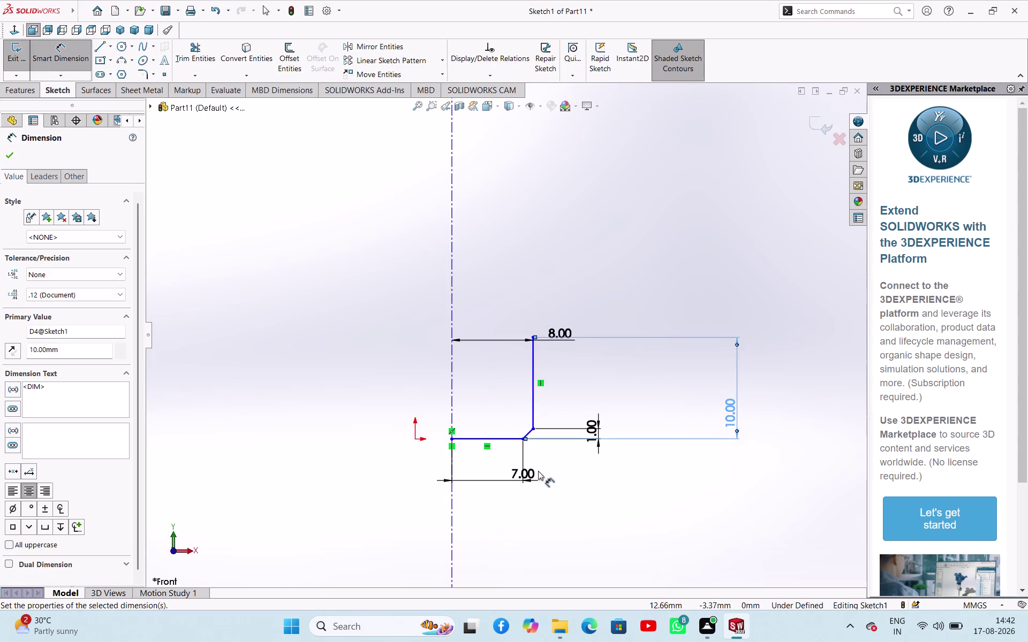
scroll(down, 3)
scroll(up, 3)
scroll(down, 3)
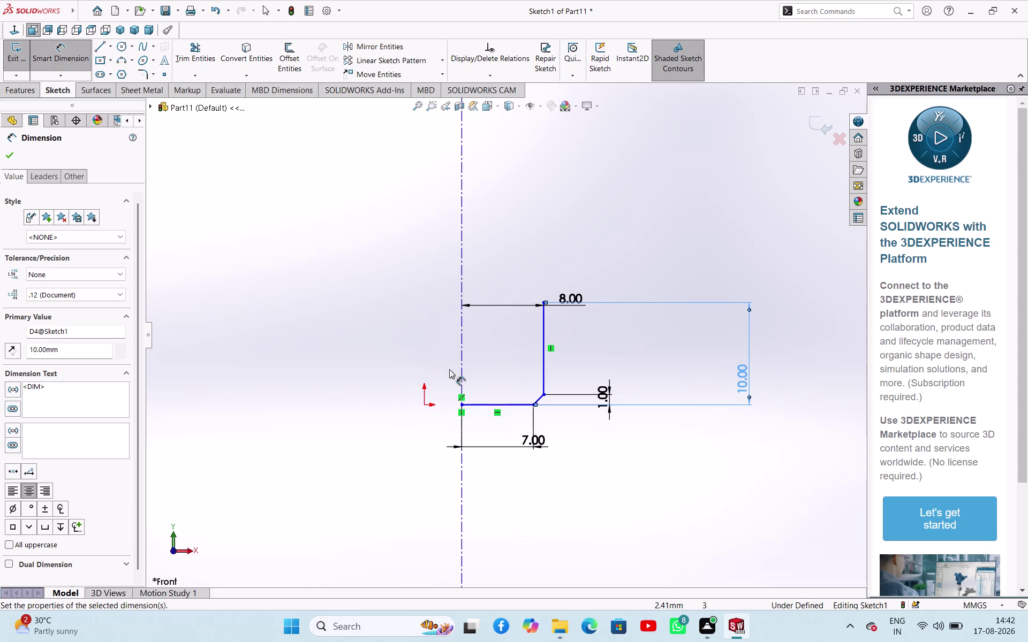
scroll(down, 3)
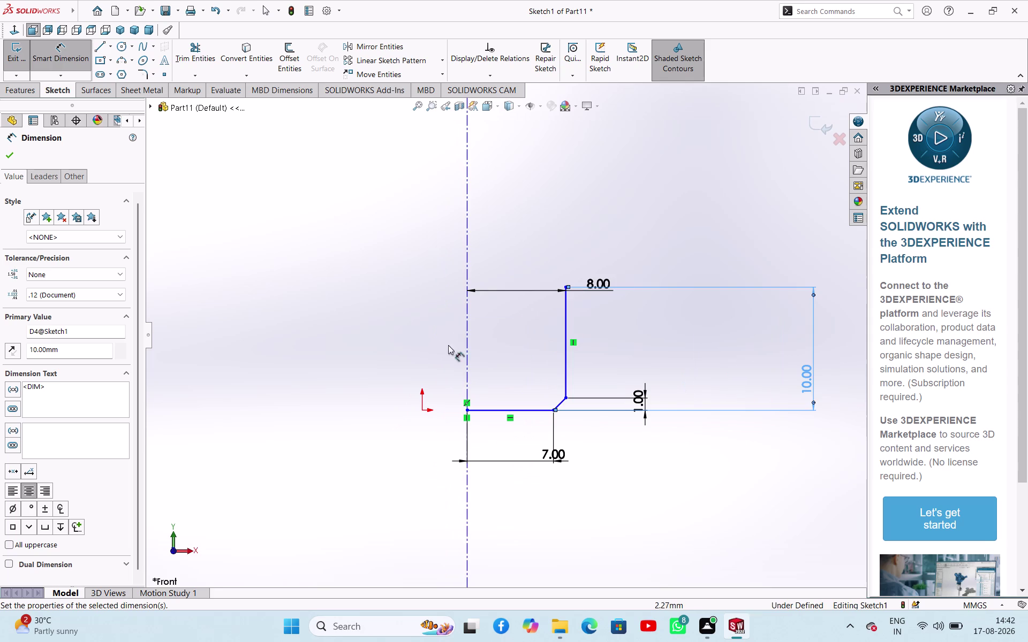
right_click(359, 257)
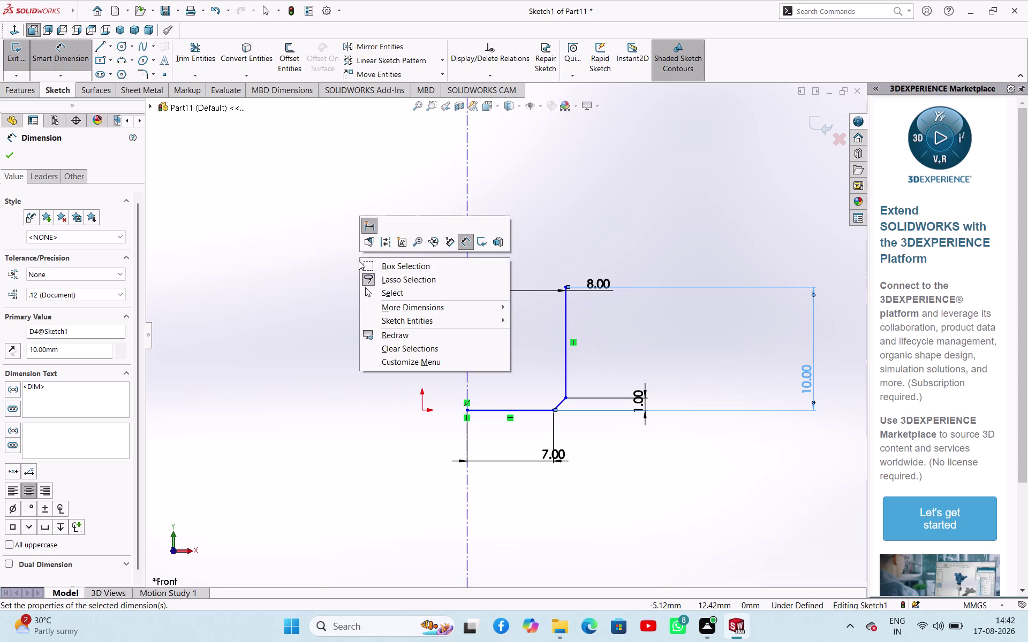
click(371, 291)
right_drag(376, 267, 366, 275)
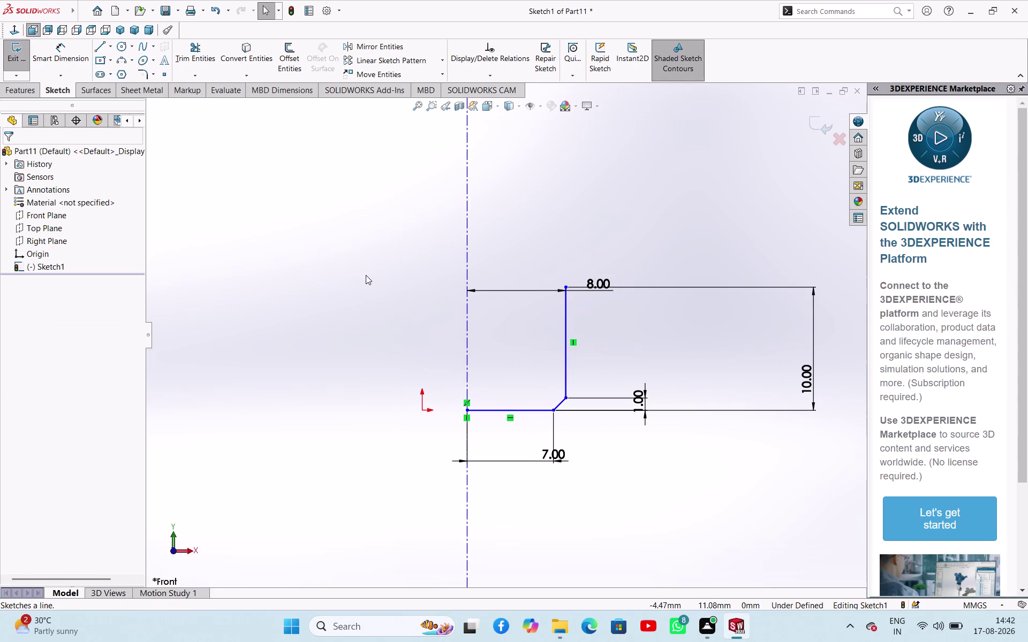
right_drag(366, 275, 321, 262)
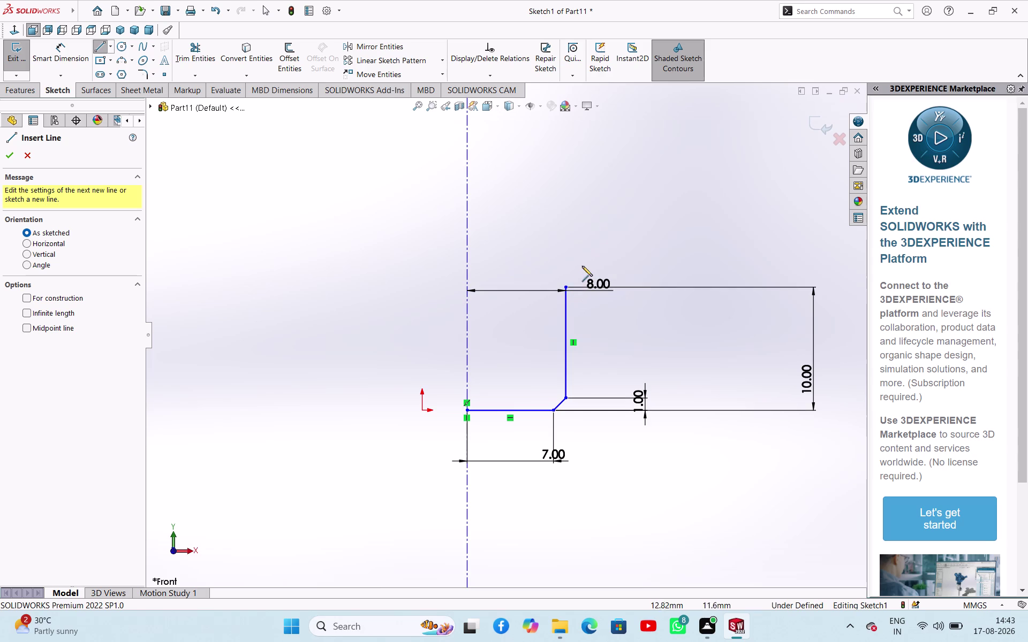
Draw a short vertical line above the stepped profile.
click(599, 263)
click(599, 195)
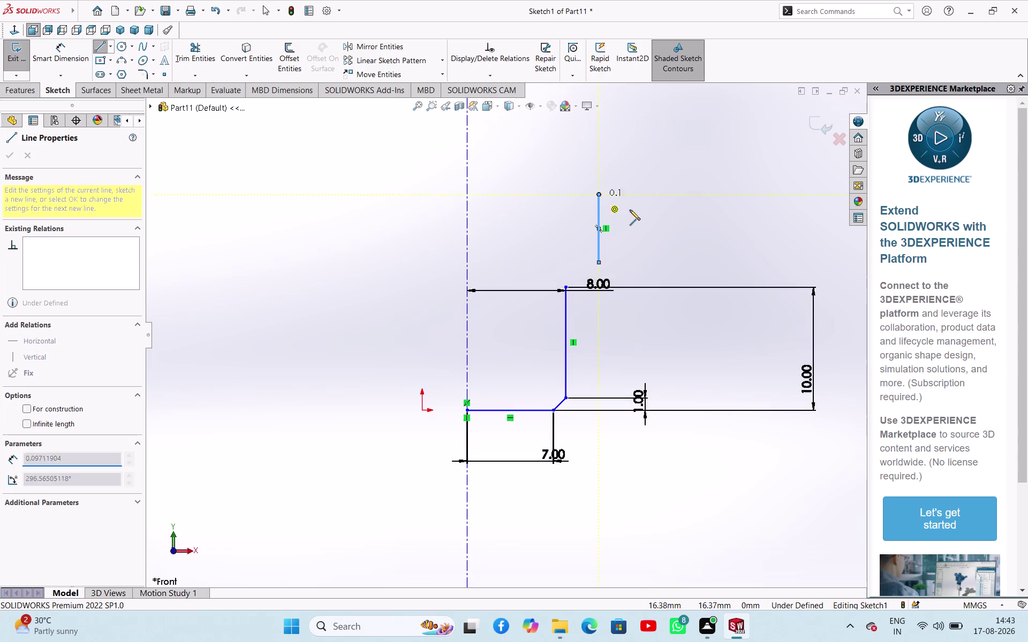
right_click(630, 209)
click(637, 211)
right_click(637, 206)
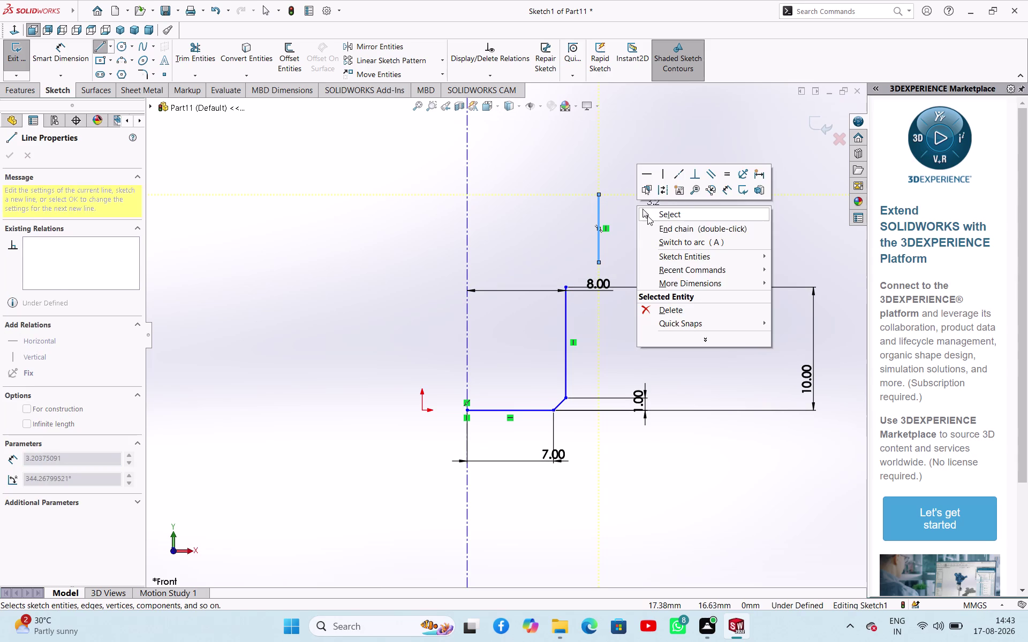
click(648, 216)
Sketch a small three-point arc from the short line's lower end toward the top corner.
click(125, 60)
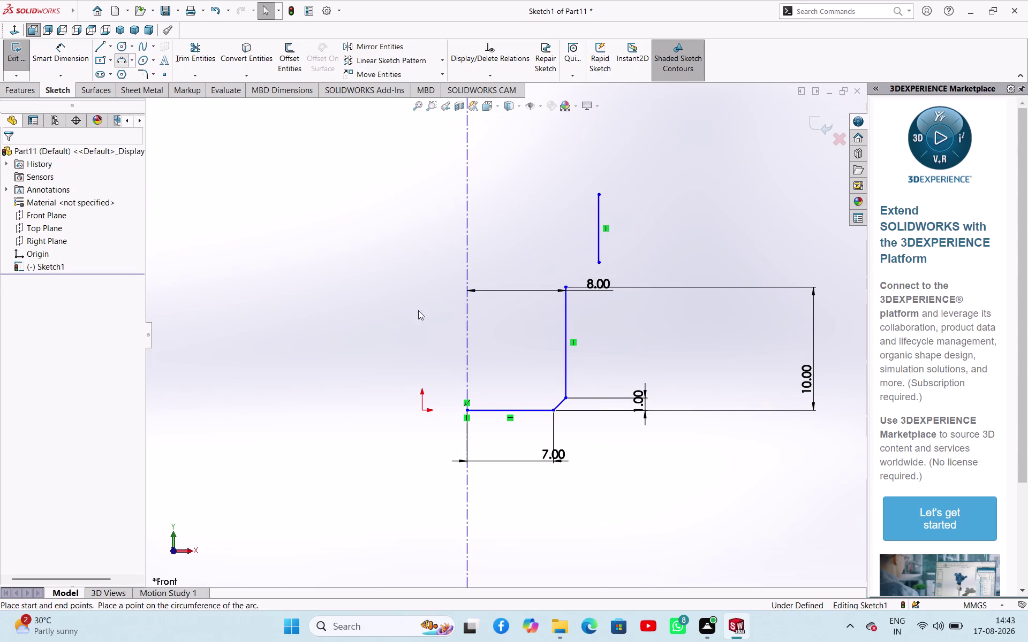
click(568, 286)
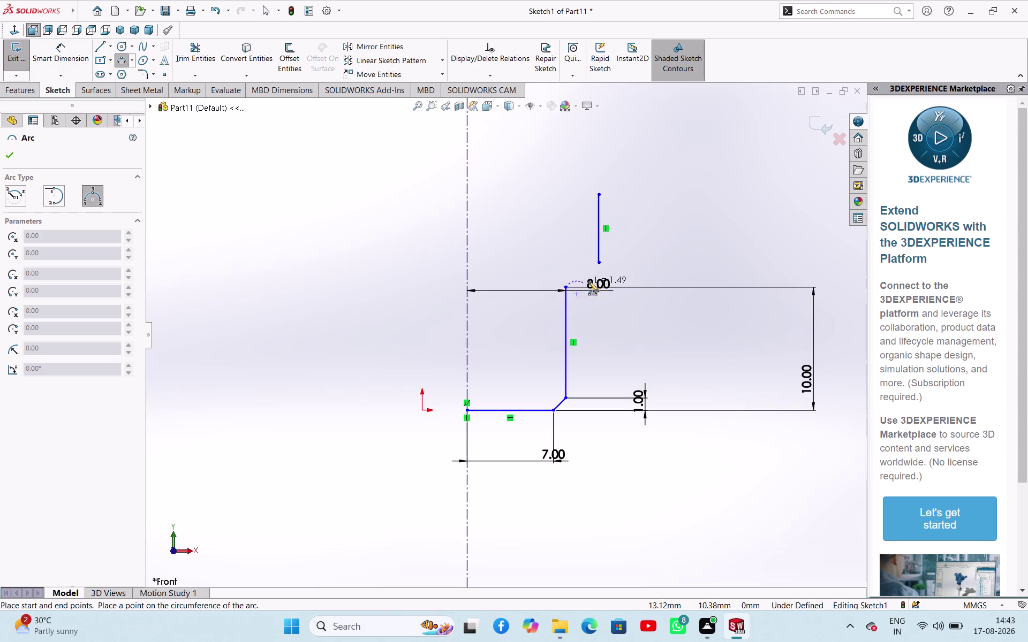
key(Escape)
click(120, 60)
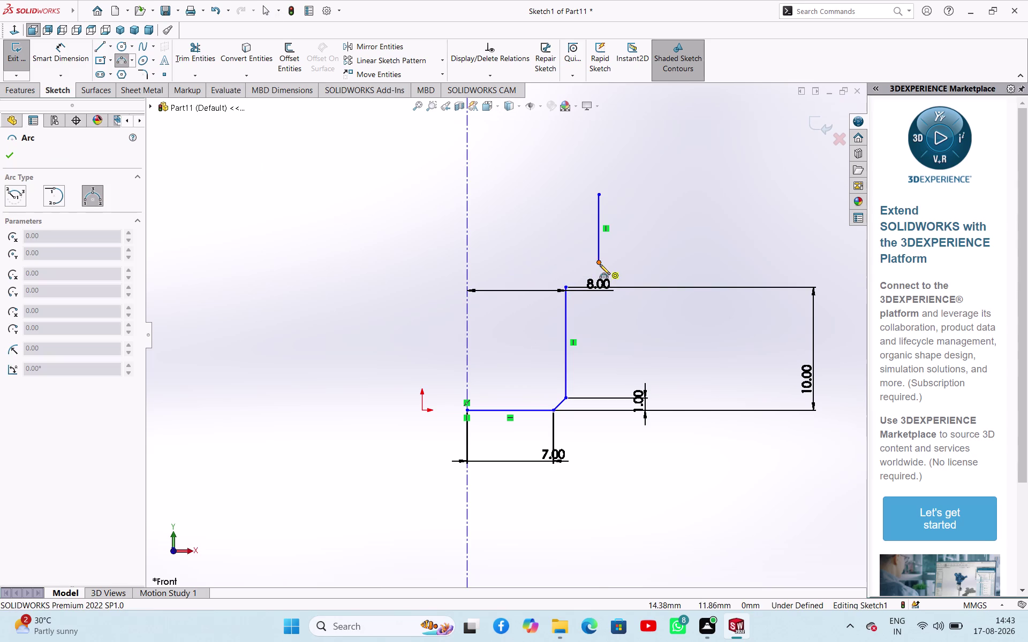
click(600, 264)
click(564, 287)
right_click(640, 319)
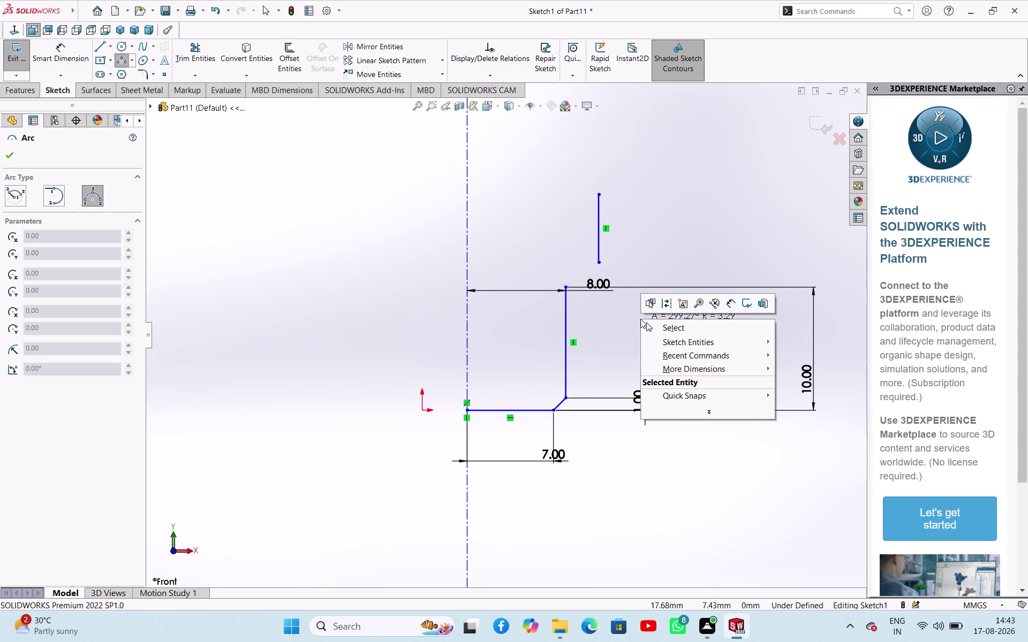
click(608, 296)
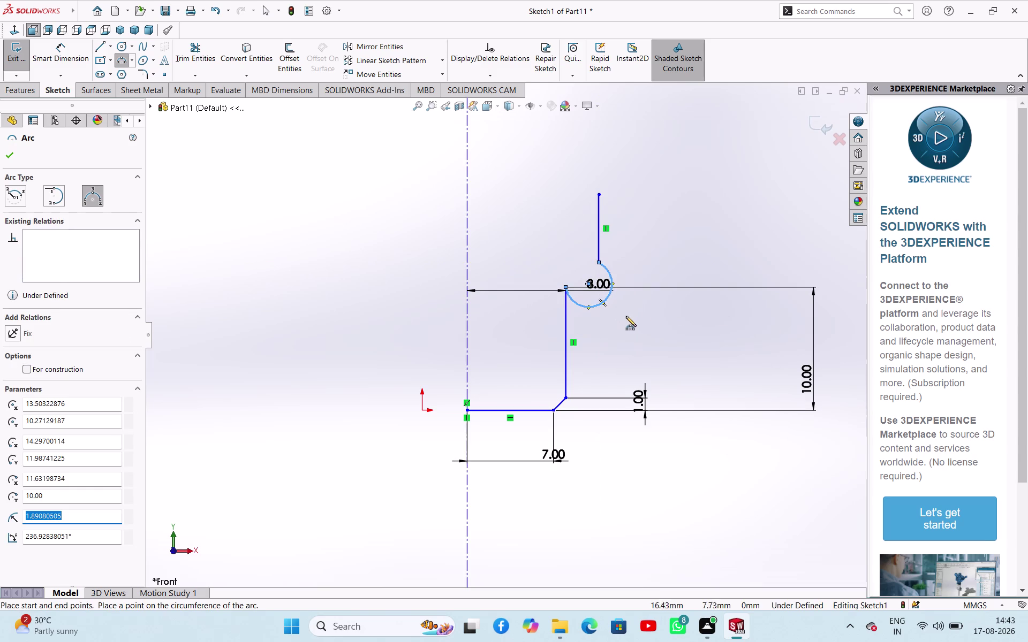
key(Escape)
right_drag(635, 325, 667, 227)
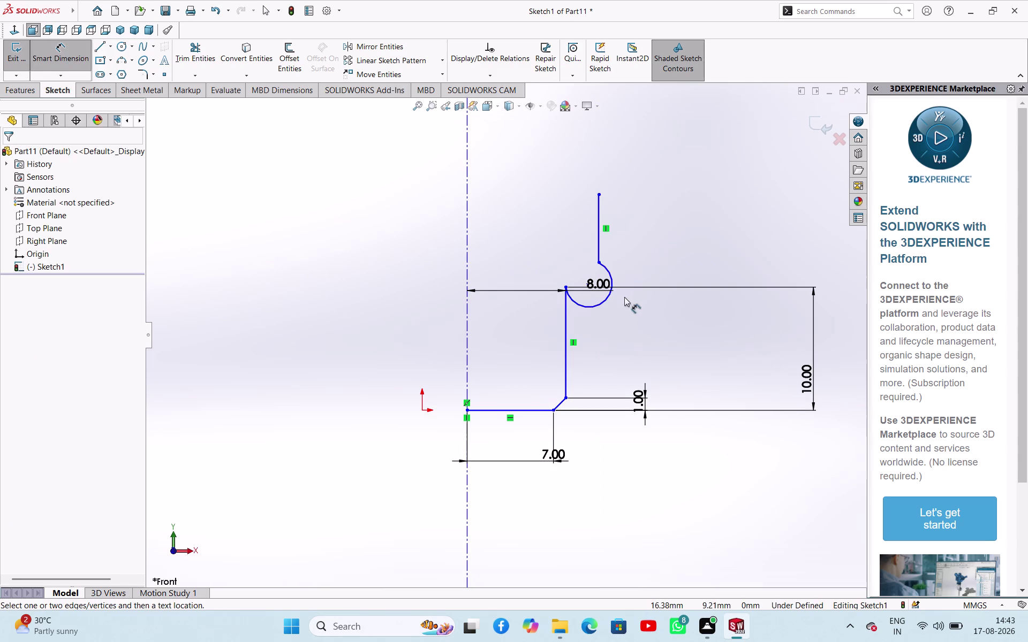
Give the small arc a 2 mm radius dimension.
click(607, 299)
click(655, 350)
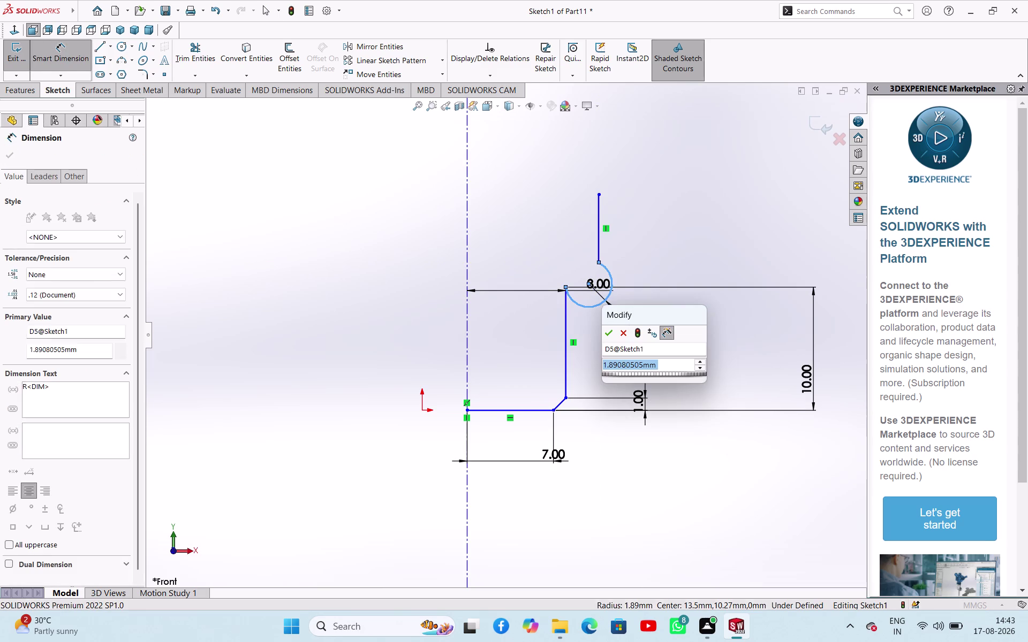
key(2)
key(Return)
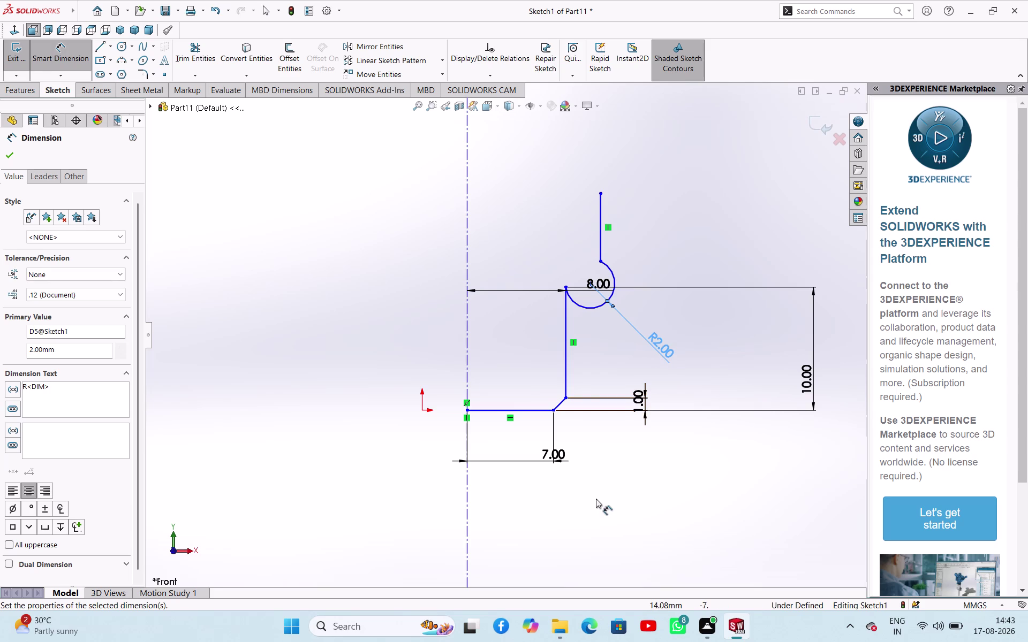
right_drag(596, 498, 611, 443)
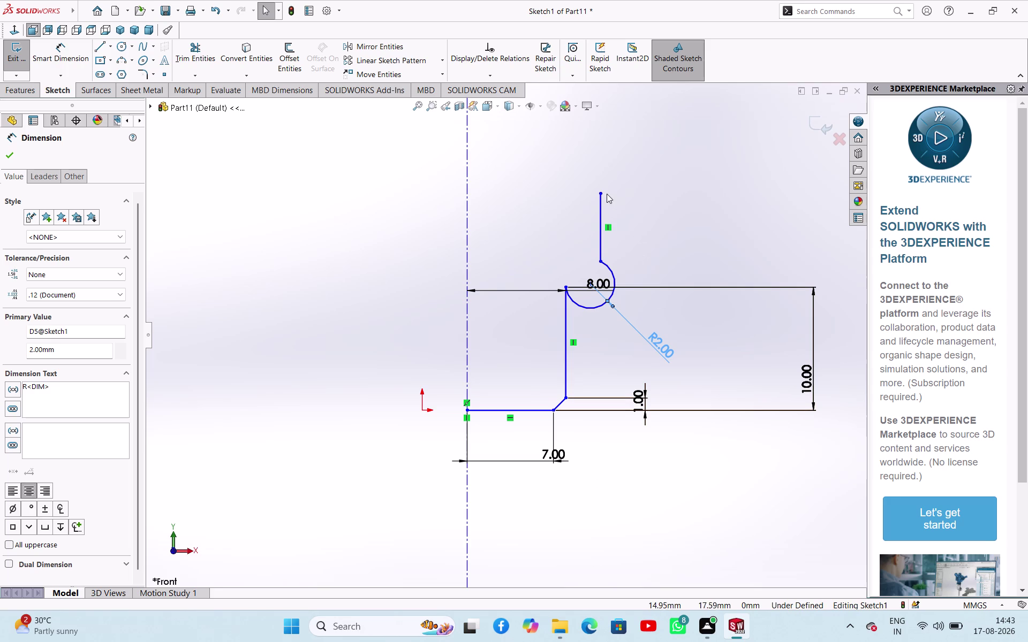
Dimension the upper line's top endpoint 6 mm above the arc's start point.
right_drag(716, 180, 669, 200)
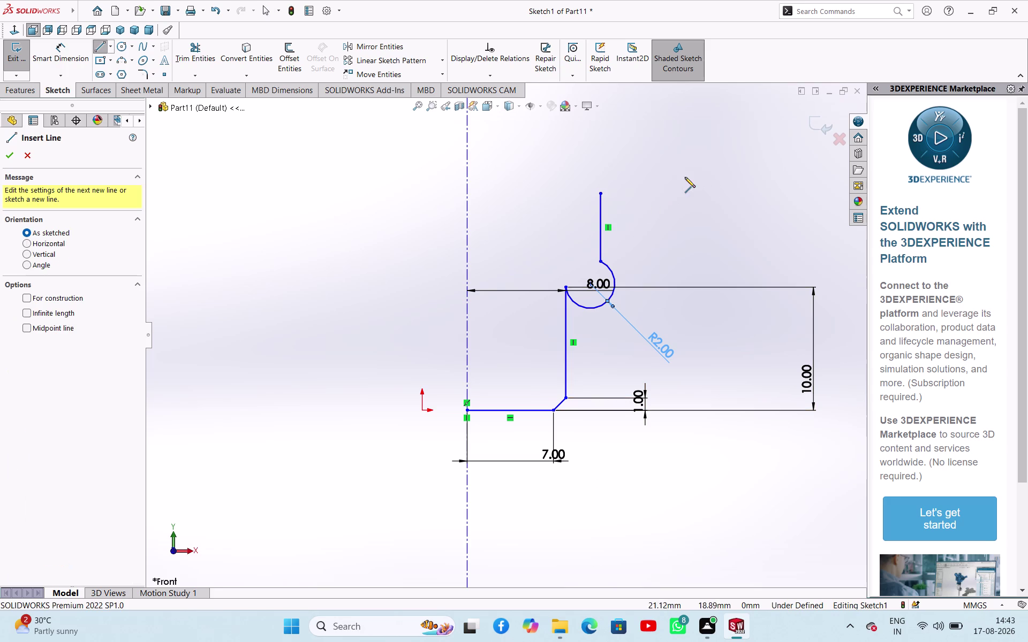
right_drag(696, 169, 734, 210)
right_drag(741, 179, 757, 123)
click(601, 192)
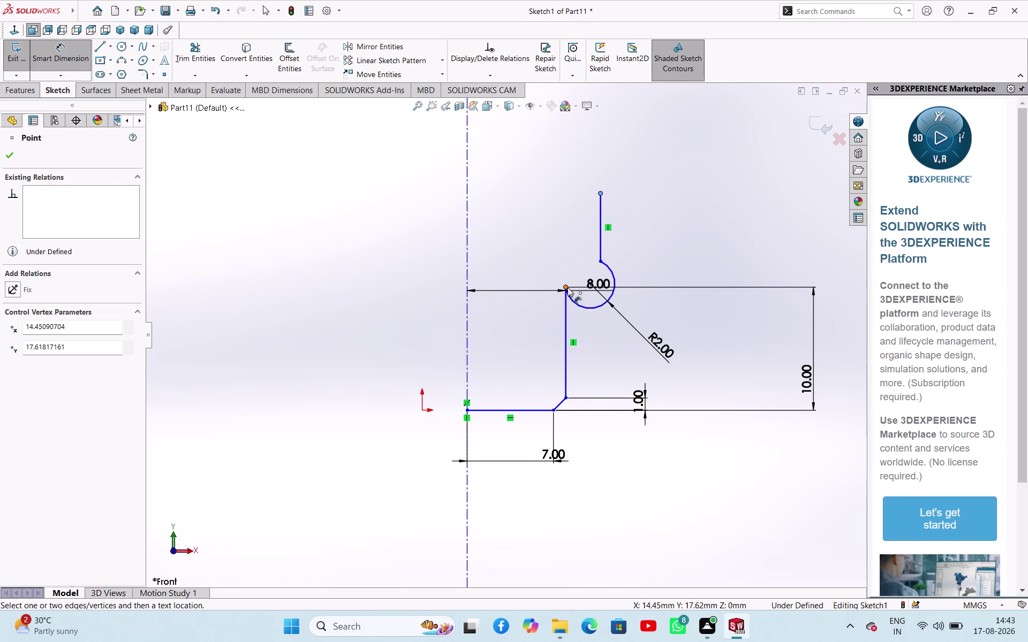
click(567, 288)
click(704, 235)
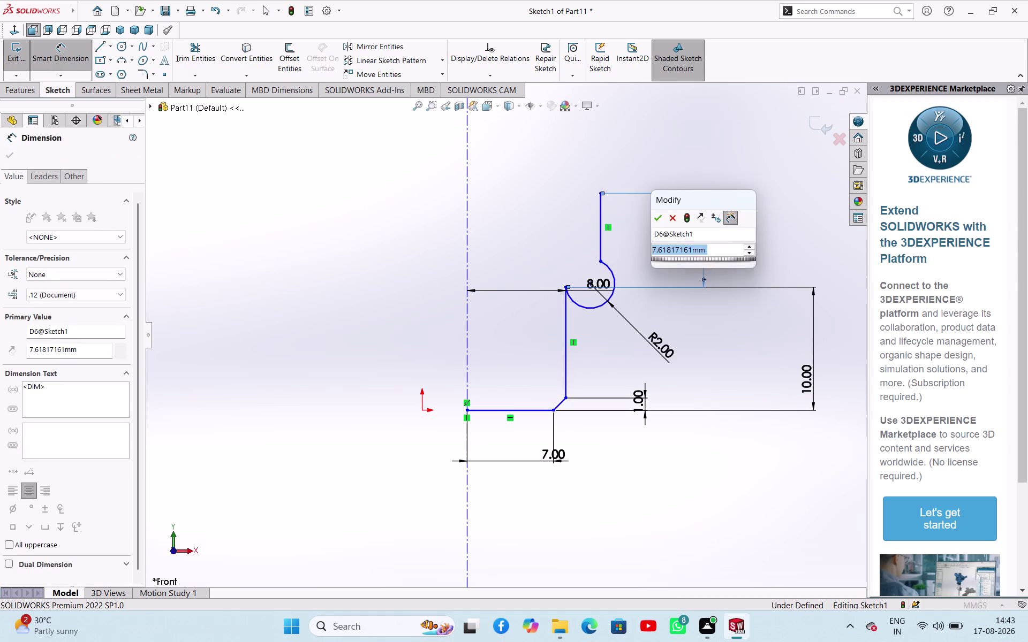
key(6)
key(Return)
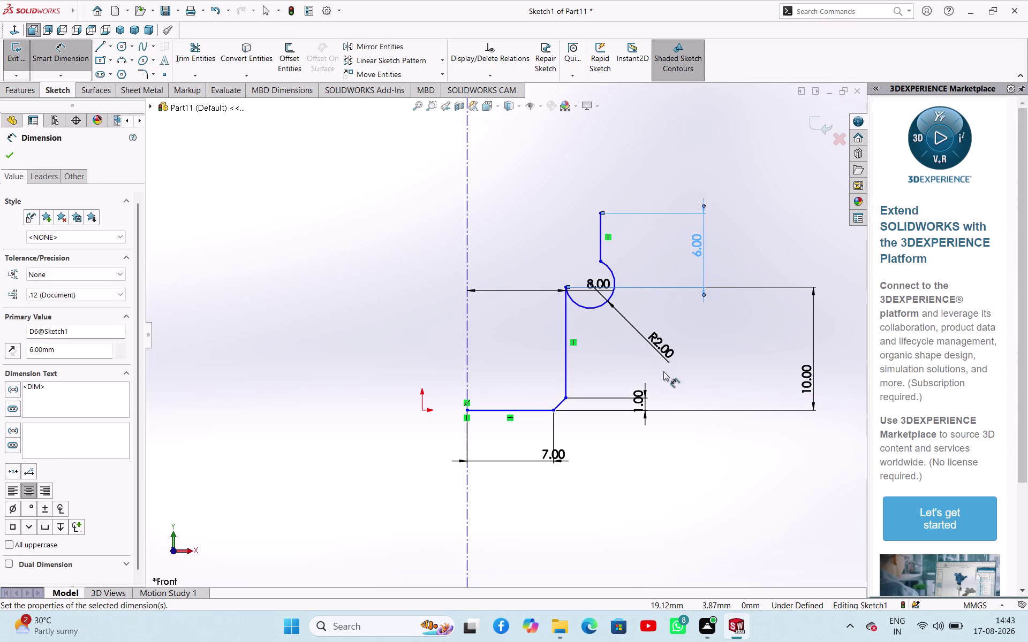
click(634, 485)
Add a Tangent relation between the arc and the tall vertical line.
right_click(598, 483)
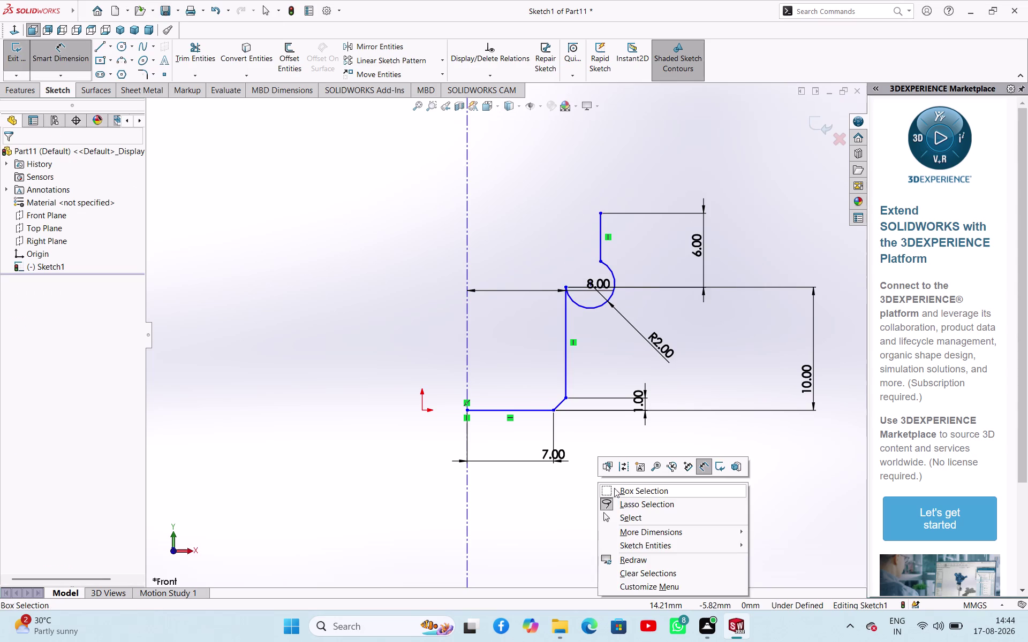
click(615, 515)
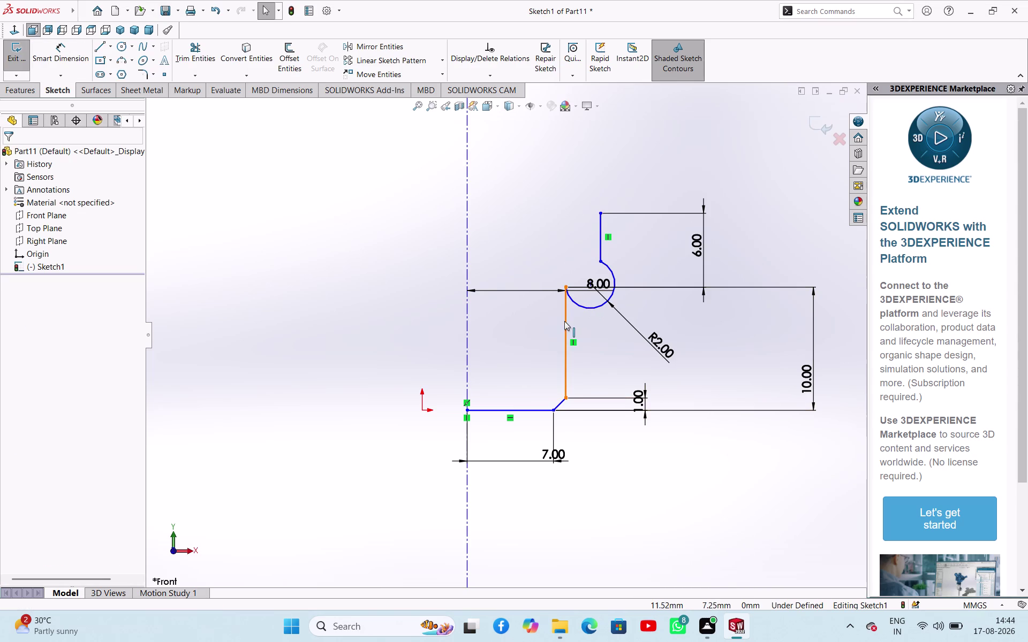
click(563, 321)
click(578, 305)
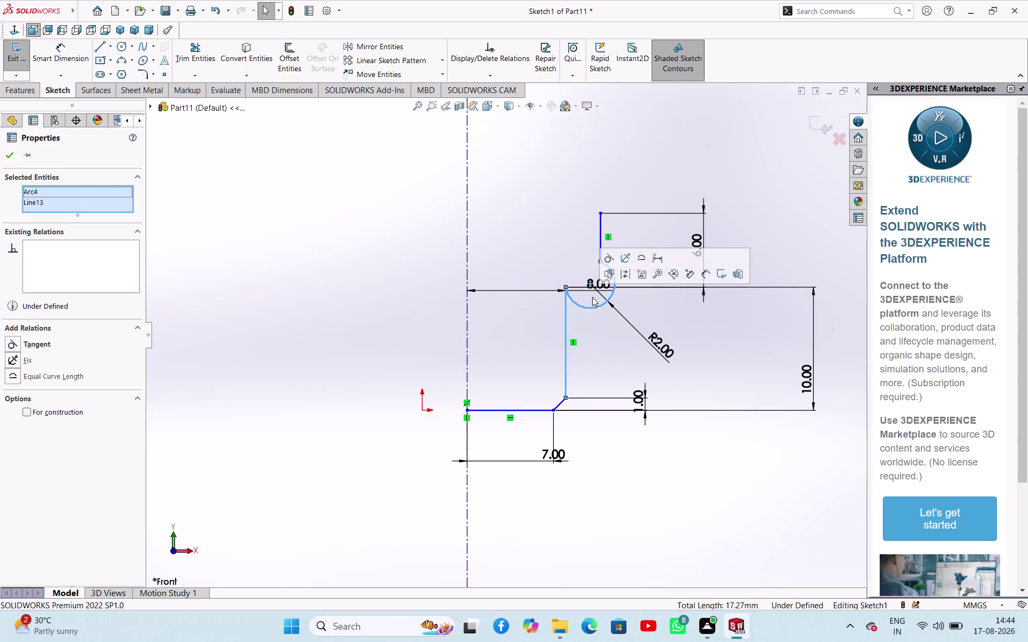
click(608, 257)
click(680, 435)
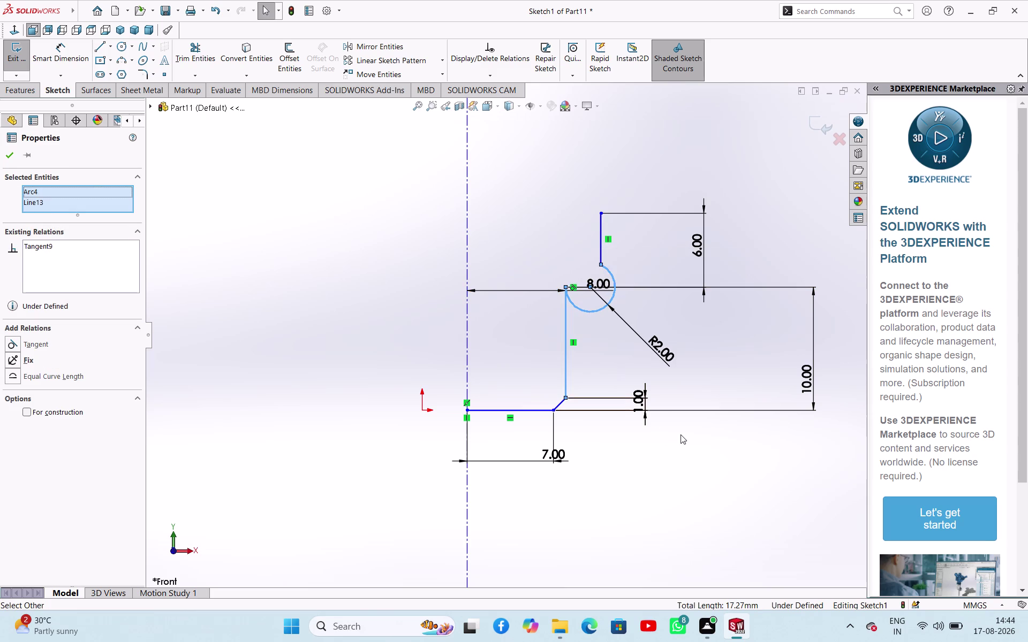
drag(612, 294, 612, 262)
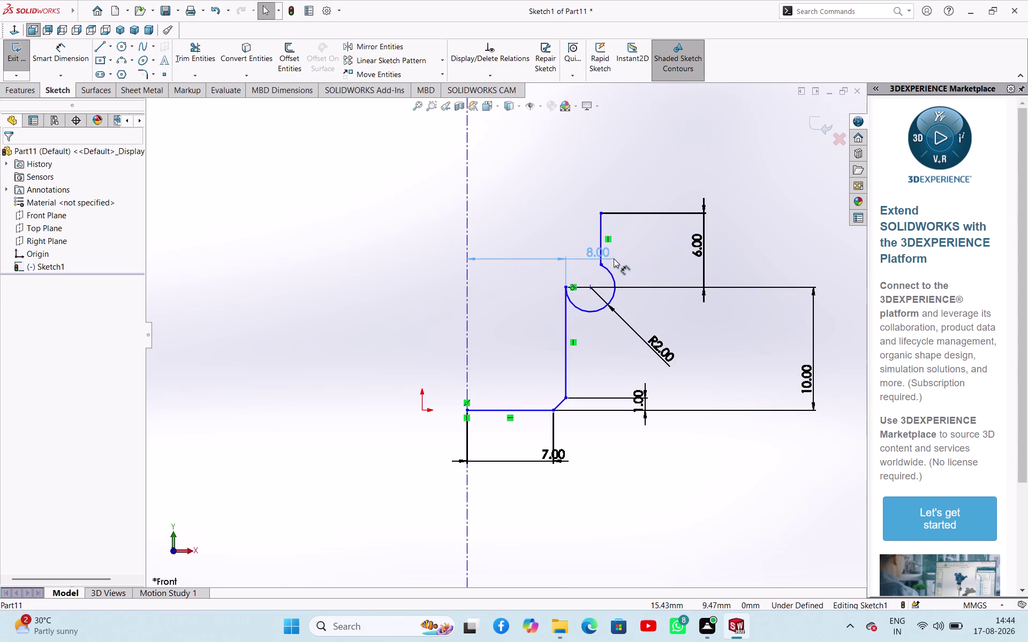
Undo the accidental drag and the recent arc and dimension edits.
drag(612, 262, 617, 242)
key(Escape)
key(Escape)
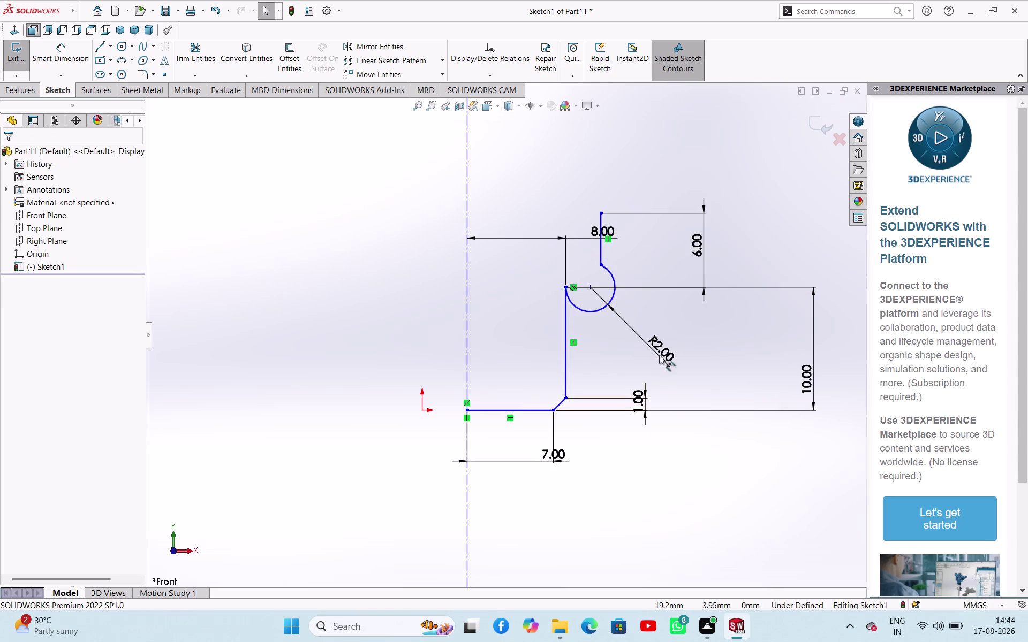
key(ctrl+z)
key(ctrl+z)
key(ctrl+z)
key(ctrl+z)
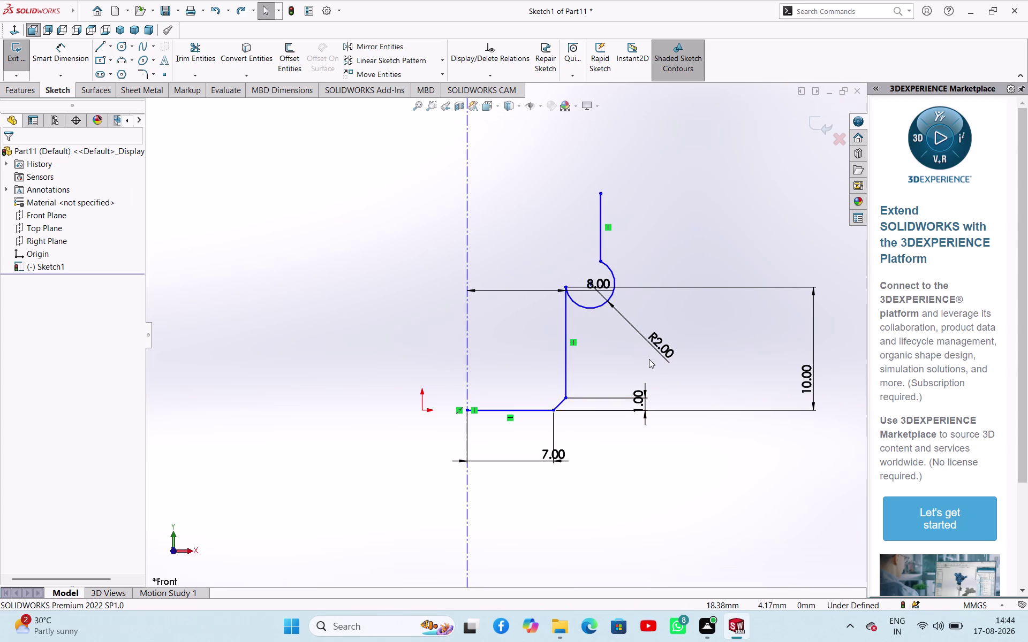
key(ctrl+z)
key(ctrl+z)
key(ctrl+z)
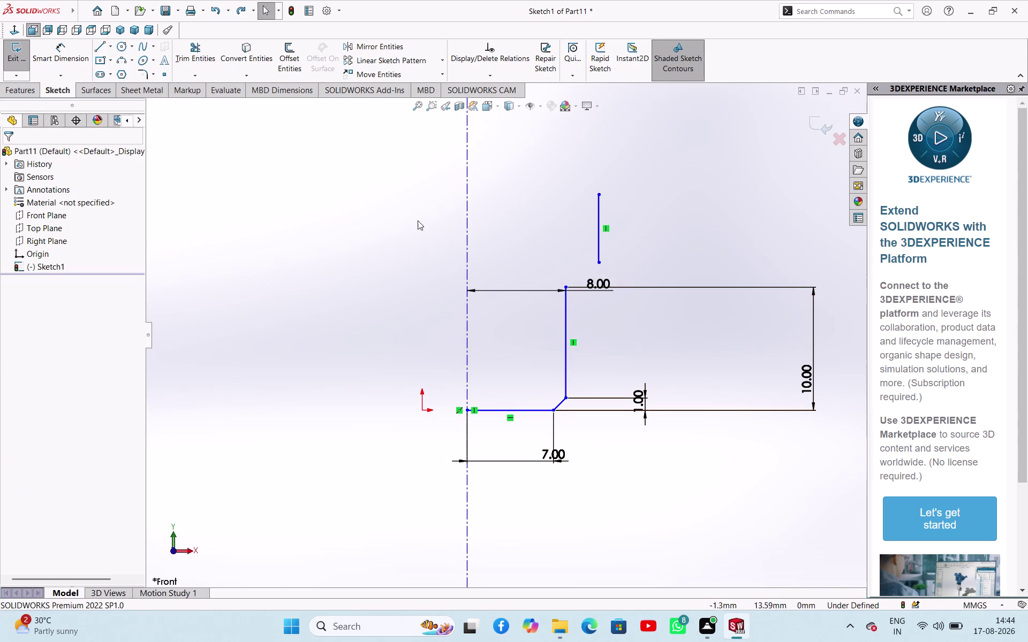
Box-select and delete the profile geometry, then delete the leftover horizontal line.
drag(510, 170, 477, 537)
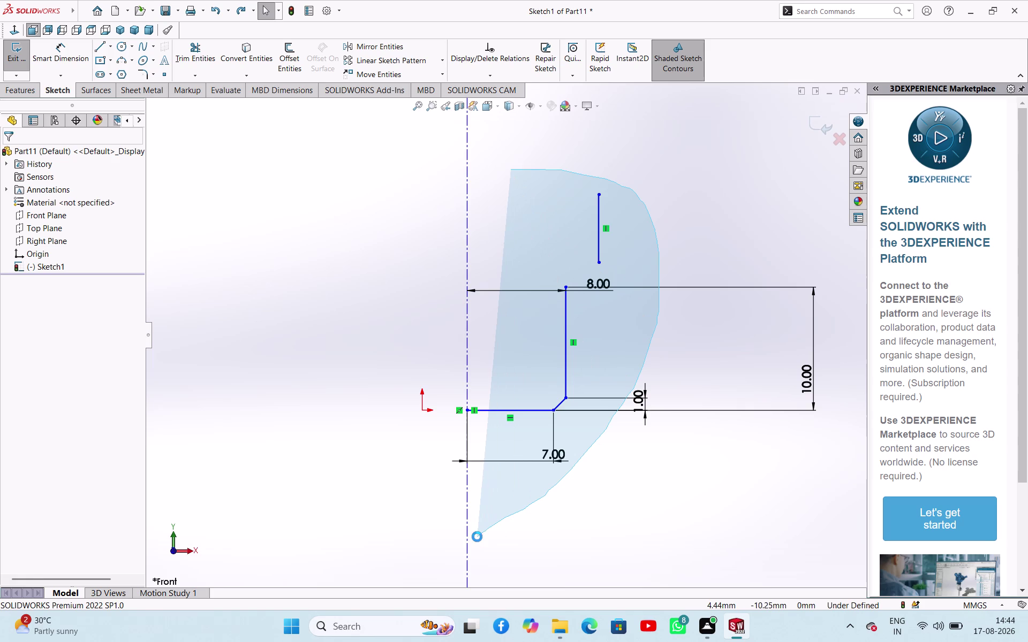
key(Delete)
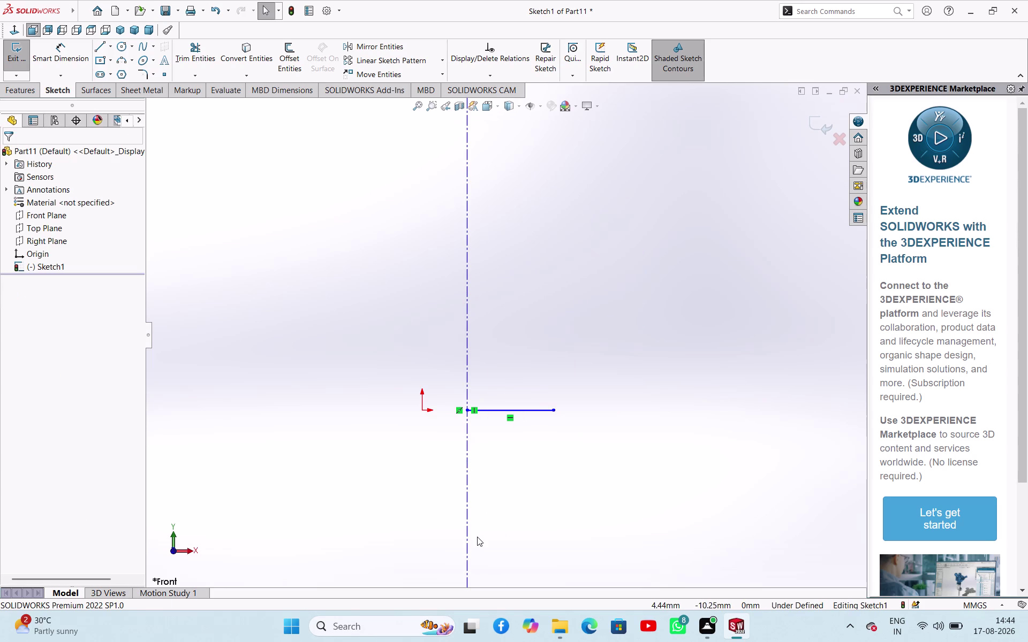
click(510, 413)
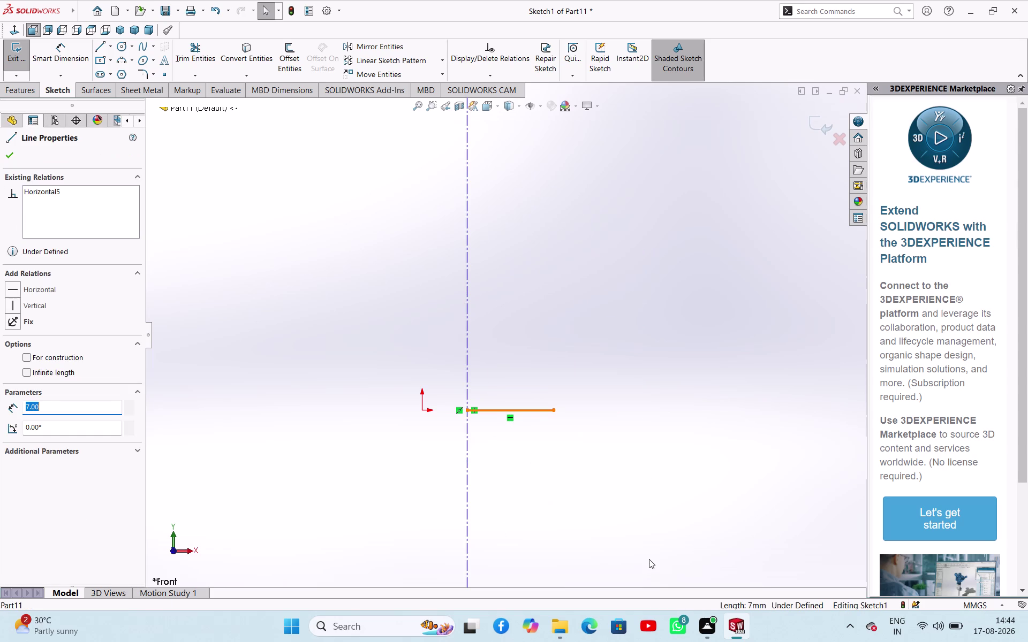
key(Delete)
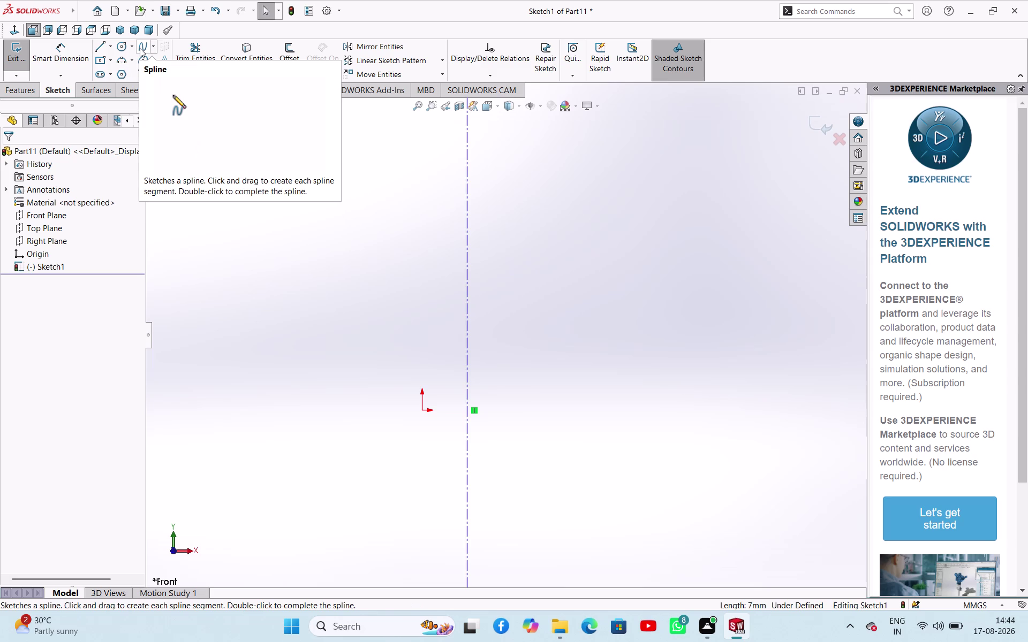
Draw a quarter three-point arc starting on the centerline near its top.
click(123, 57)
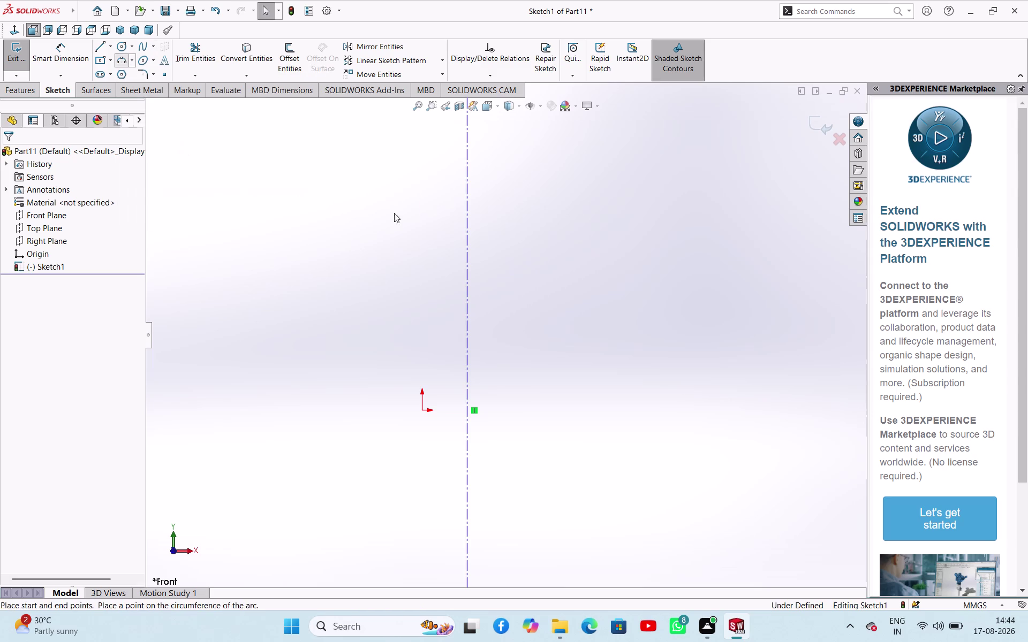
click(469, 137)
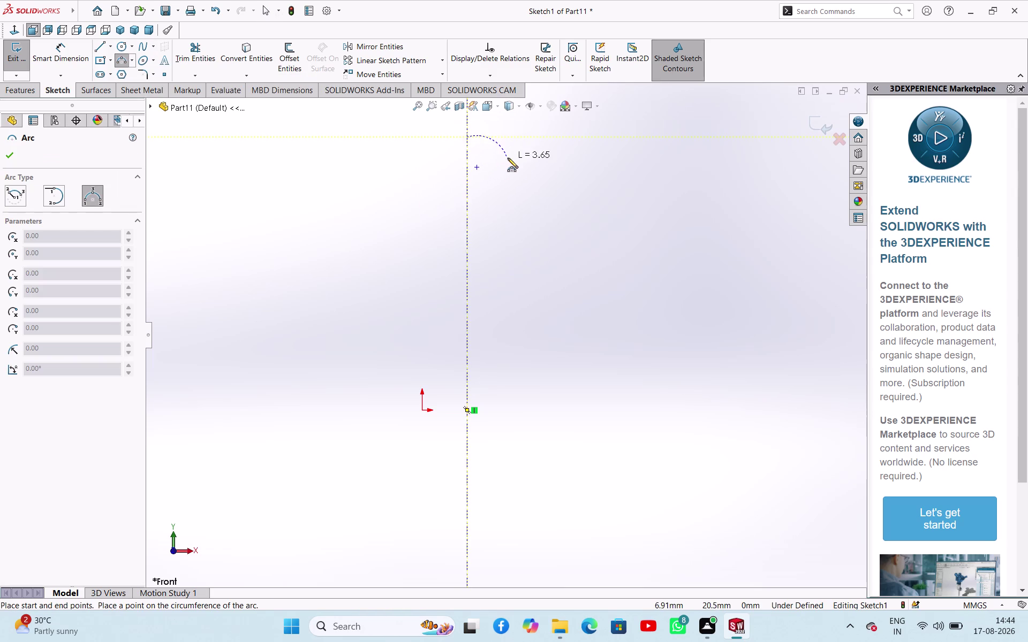
click(509, 159)
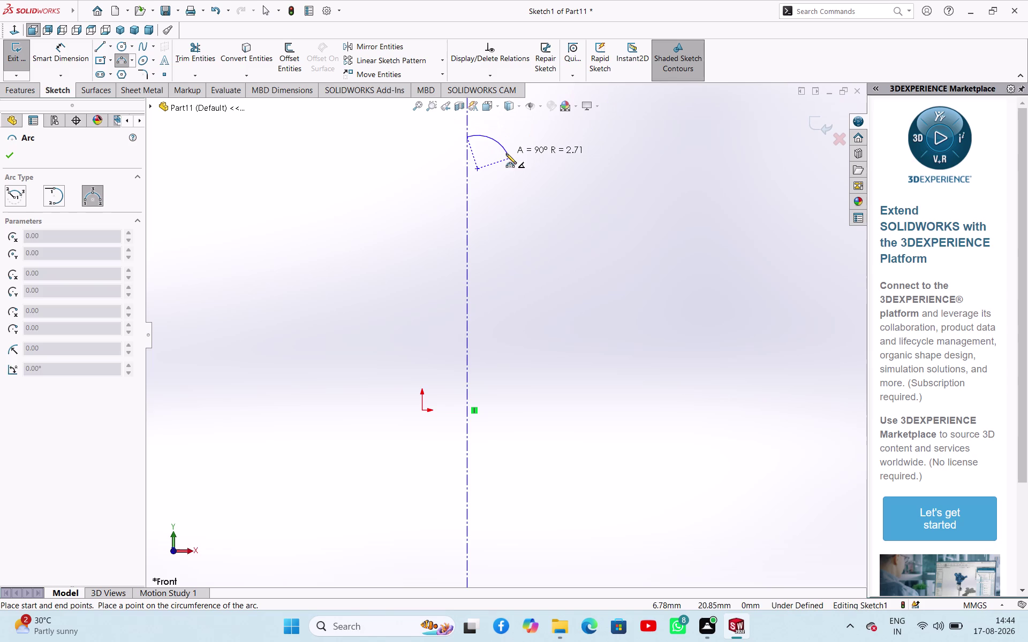
click(506, 154)
right_click(551, 154)
click(560, 164)
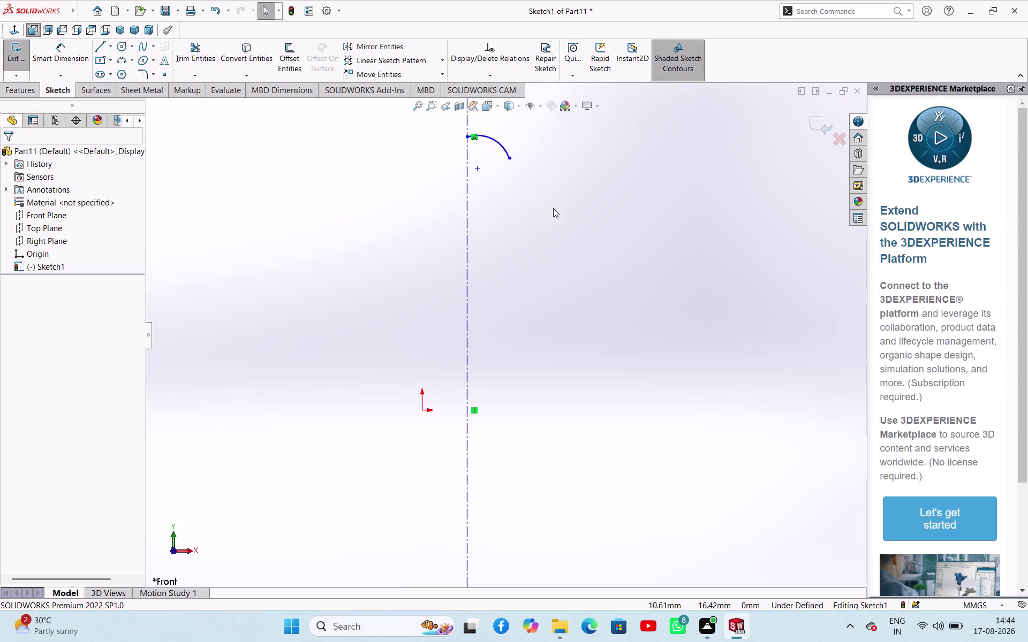
right_drag(553, 208, 592, 139)
Add a radius dimension to the new arc, currently reading 2.71.
click(496, 137)
click(496, 140)
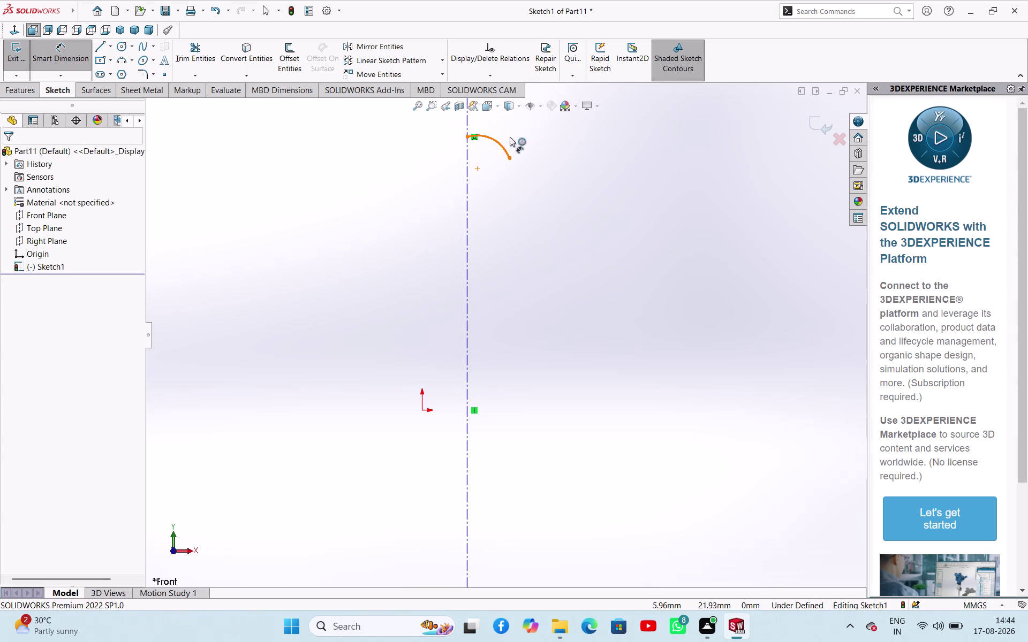
click(524, 131)
key(6)
key(Return)
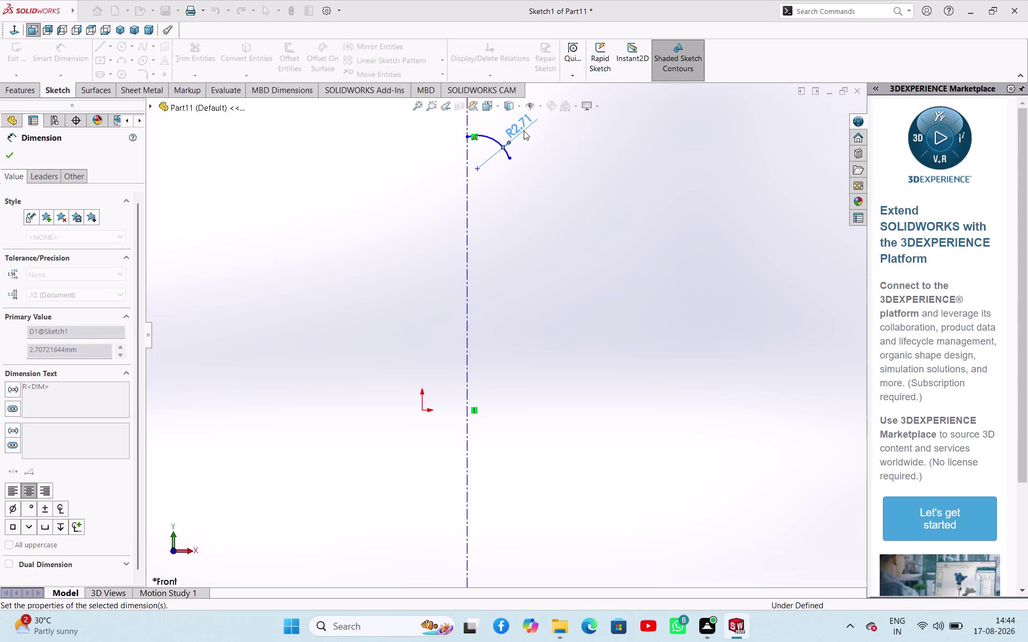